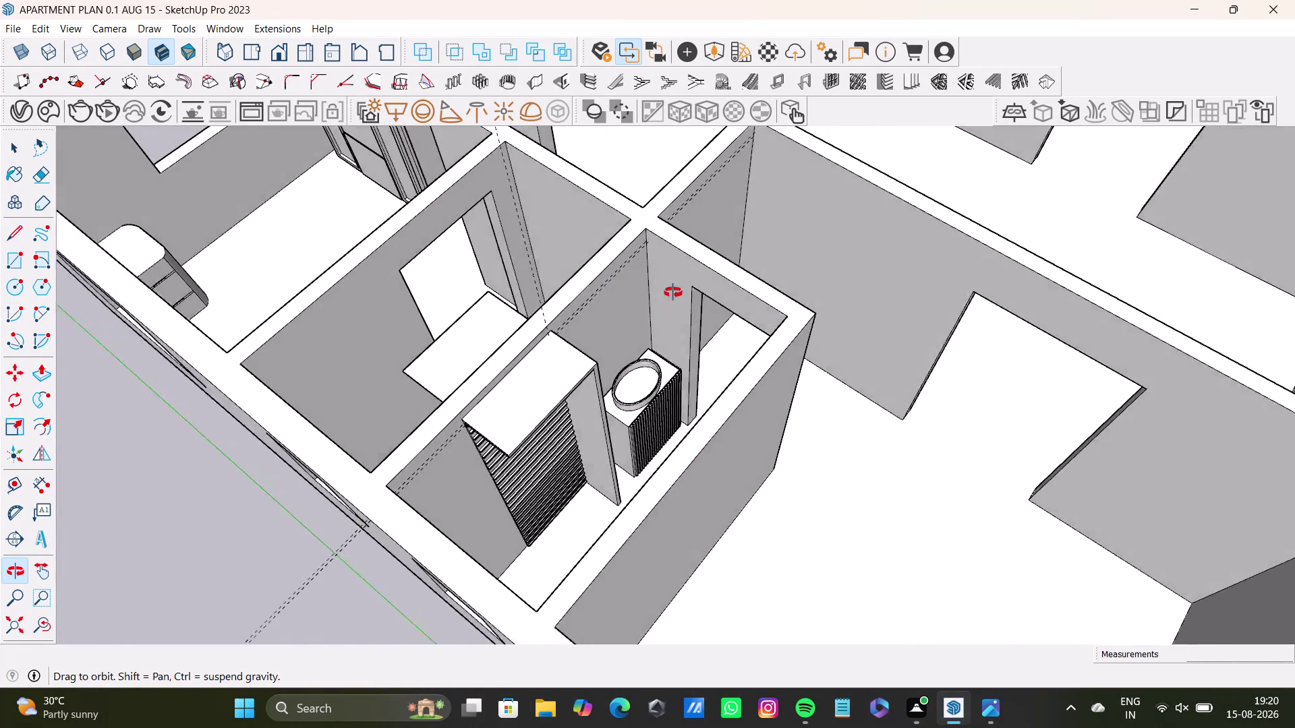
Orbit around the bathroom to inspect its fixtures, then switch to the Select tool.
middle_drag(716, 434, 735, 496)
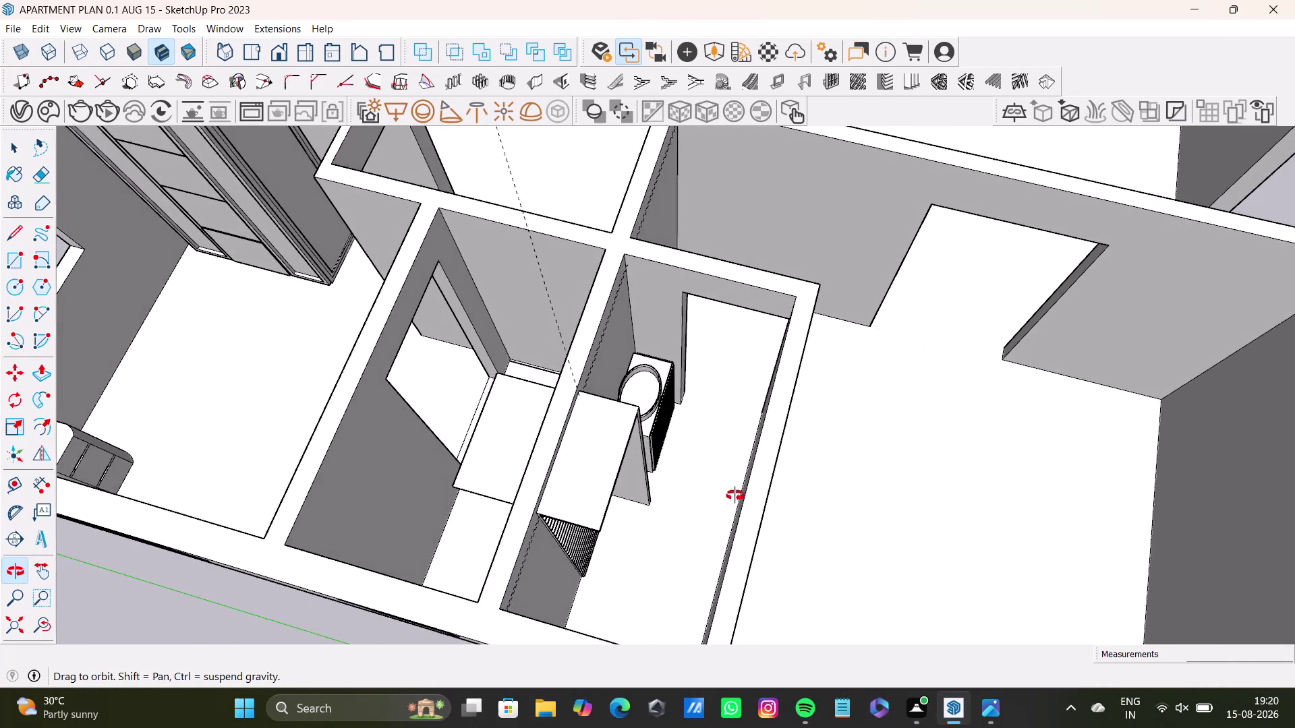
middle_drag(735, 496, 732, 493)
middle_drag(773, 468, 699, 530)
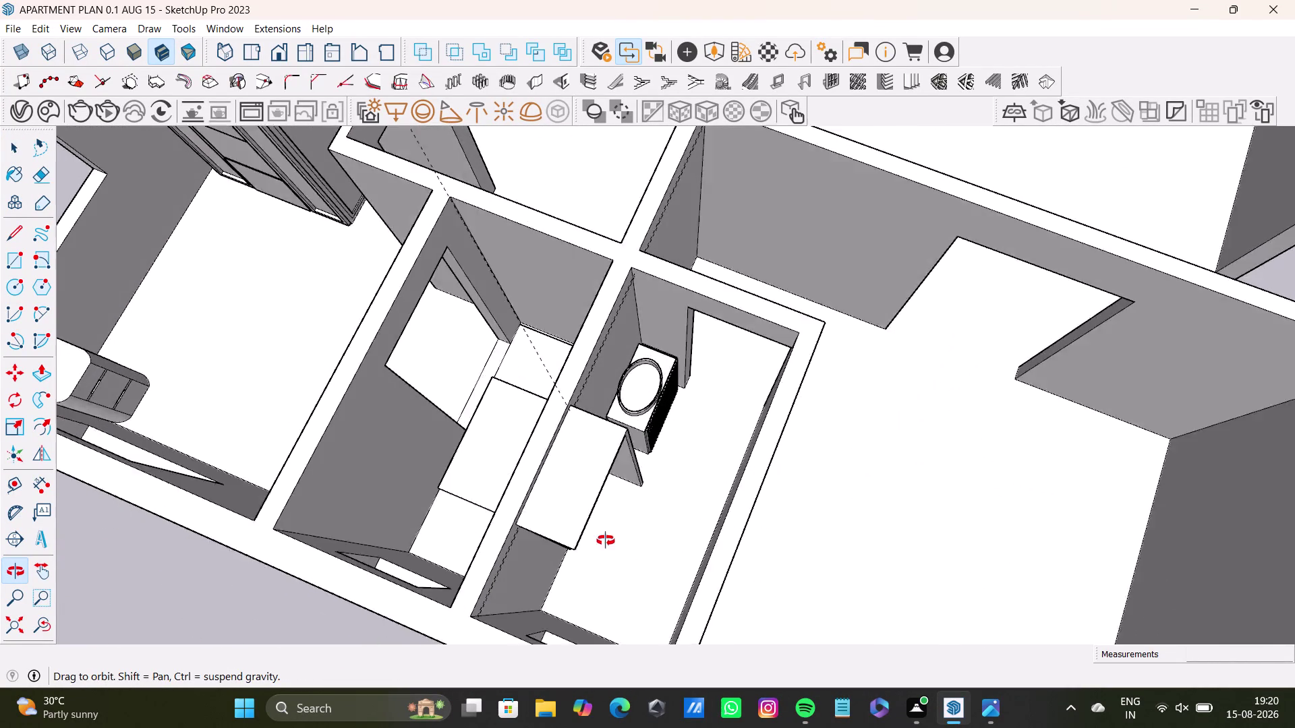
middle_drag(699, 530, 565, 395)
click(213, 392)
click(213, 390)
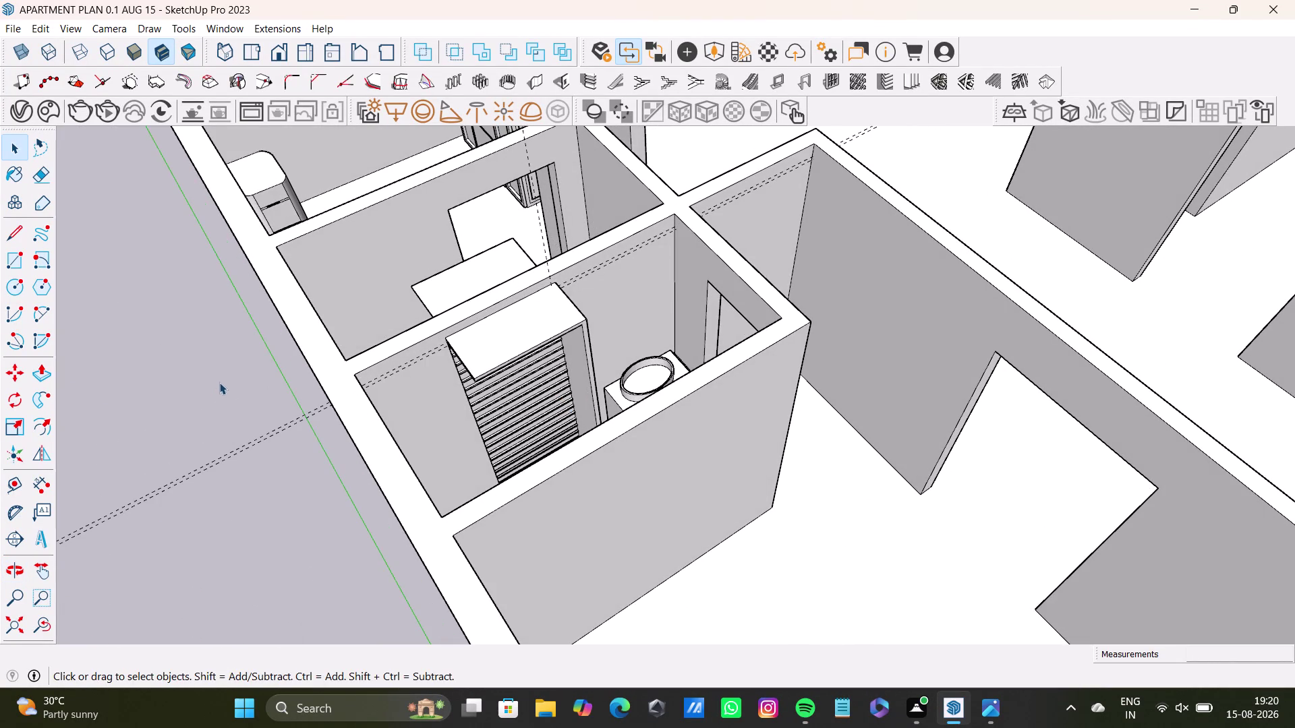
scroll(down, 3)
Orbit around the apartment walls toward the curved wardrobe and the room beside the bathroom.
middle_drag(389, 385, 665, 439)
middle_drag(604, 424, 945, 436)
middle_drag(709, 485, 1111, 497)
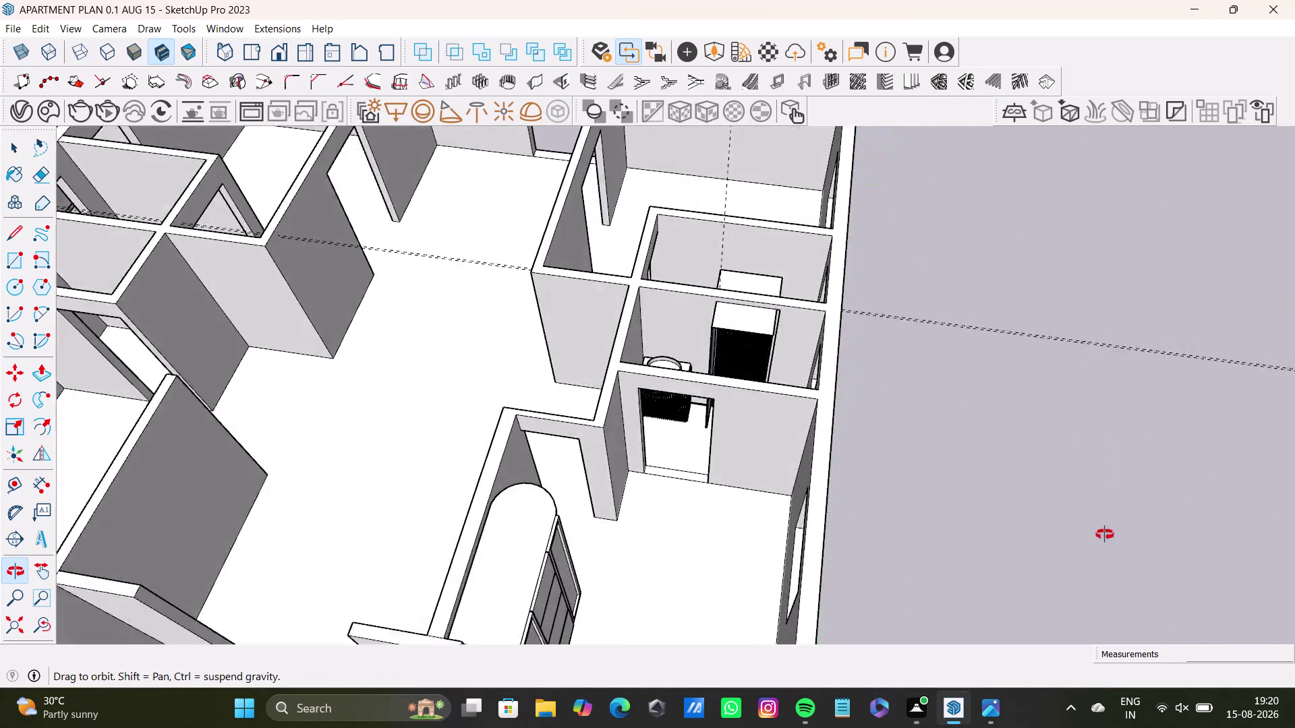
middle_drag(1111, 496, 63, 507)
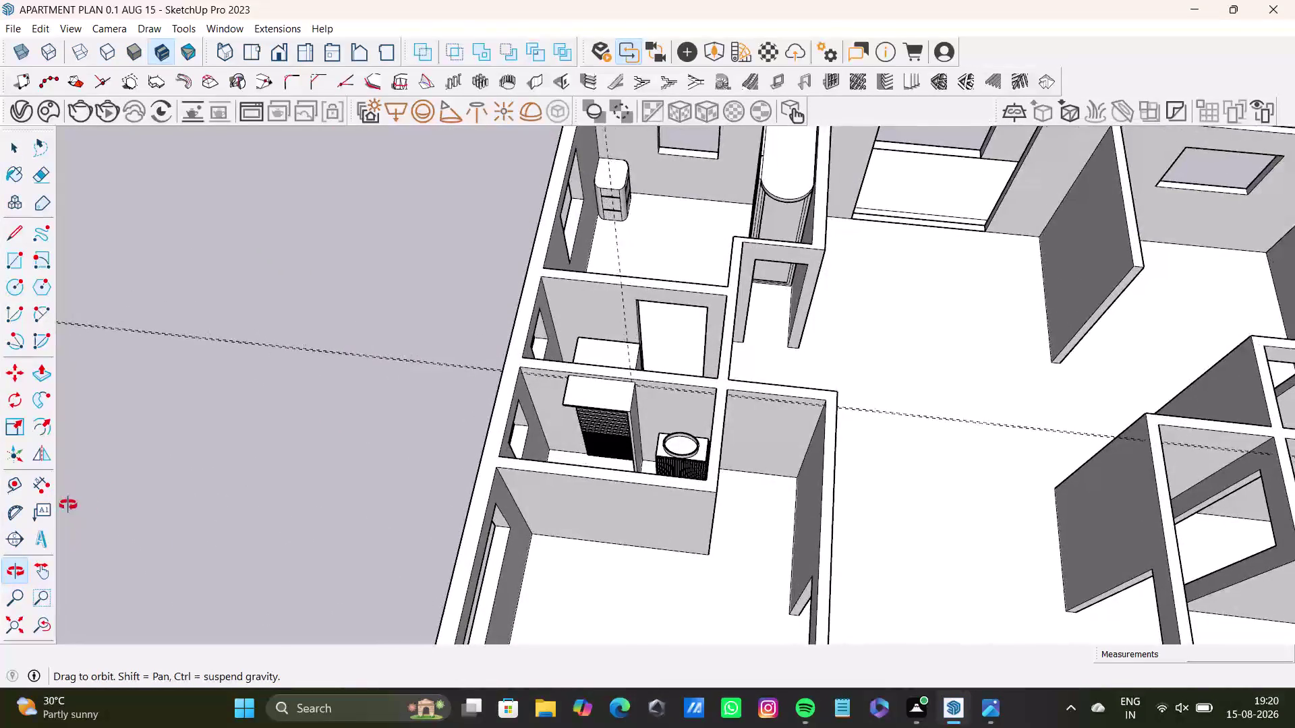
middle_drag(63, 507, 868, 548)
scroll(up, 3)
middle_drag(665, 479, 869, 455)
scroll(up, 3)
middle_drag(743, 485, 610, 456)
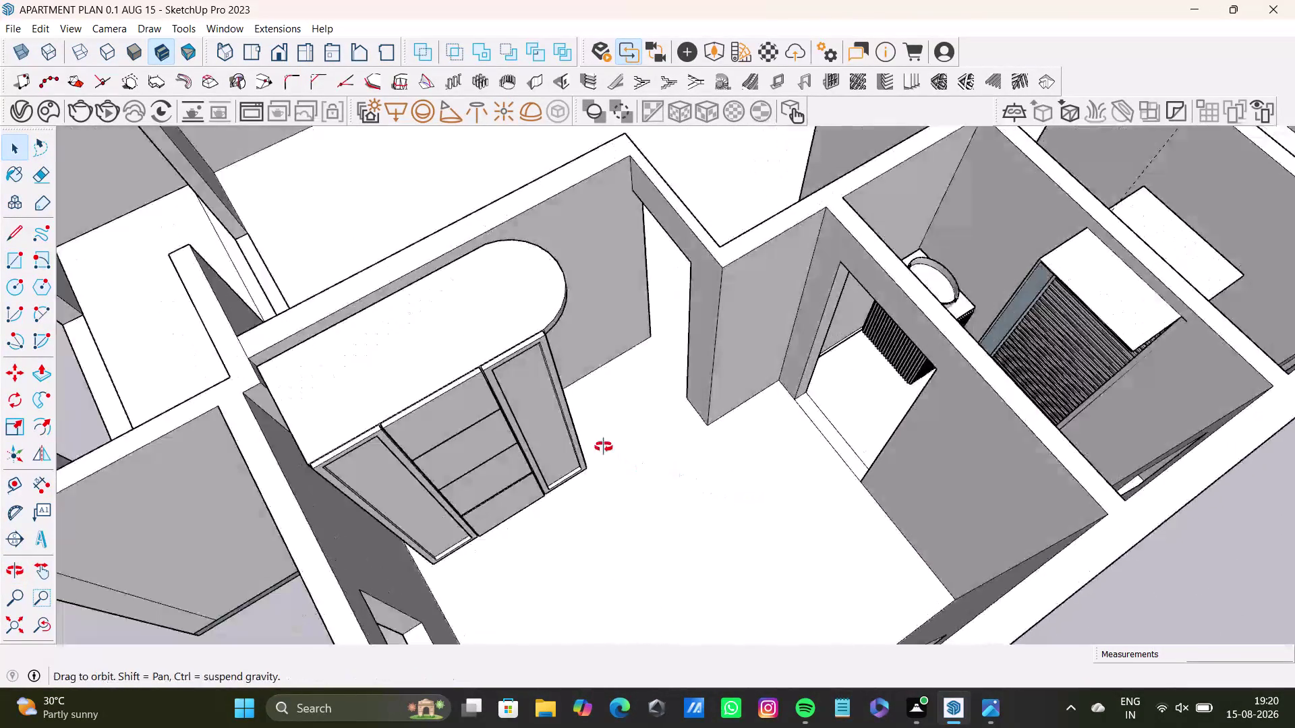
middle_drag(610, 456, 472, 377)
scroll(down, 3)
Orbit around the empty room with the wall opening.
middle_drag(796, 396, 592, 527)
scroll(up, 3)
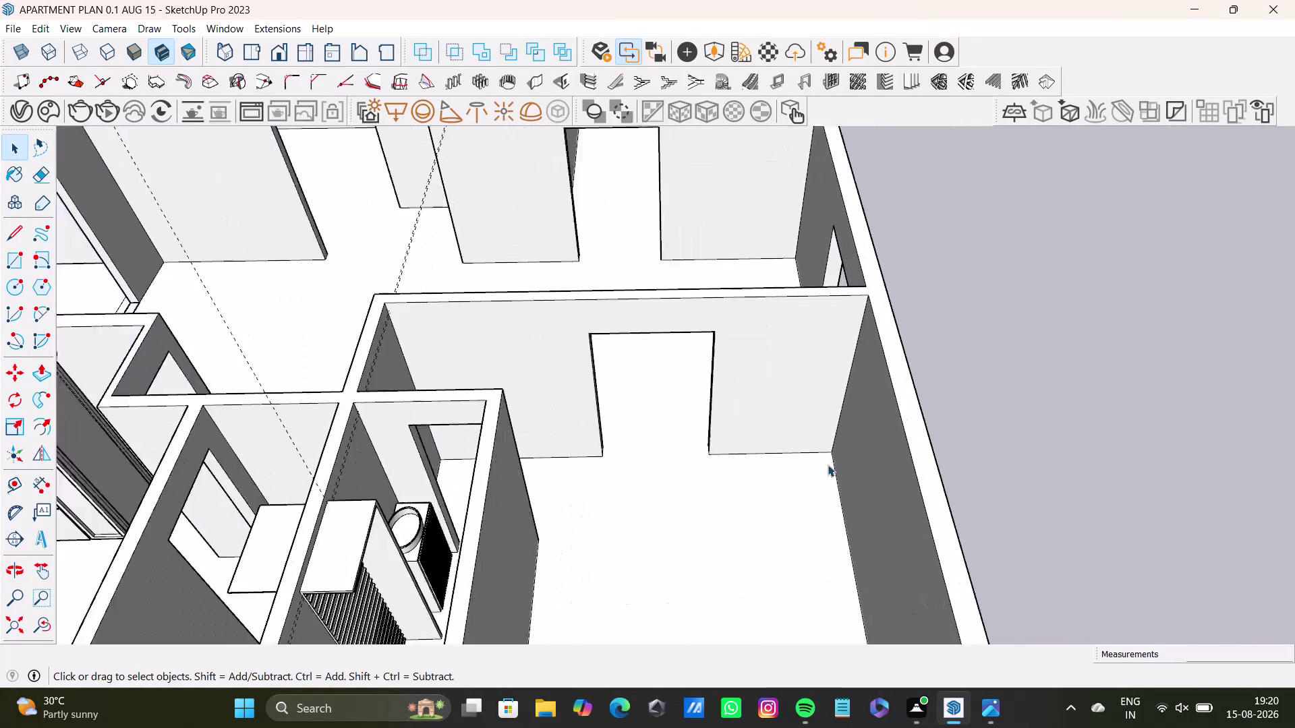
scroll(up, 3)
middle_drag(822, 463, 774, 648)
middle_drag(773, 648, 830, 446)
middle_drag(680, 427, 743, 292)
middle_drag(792, 355, 429, 332)
middle_drag(534, 294, 493, 438)
middle_drag(646, 459, 535, 478)
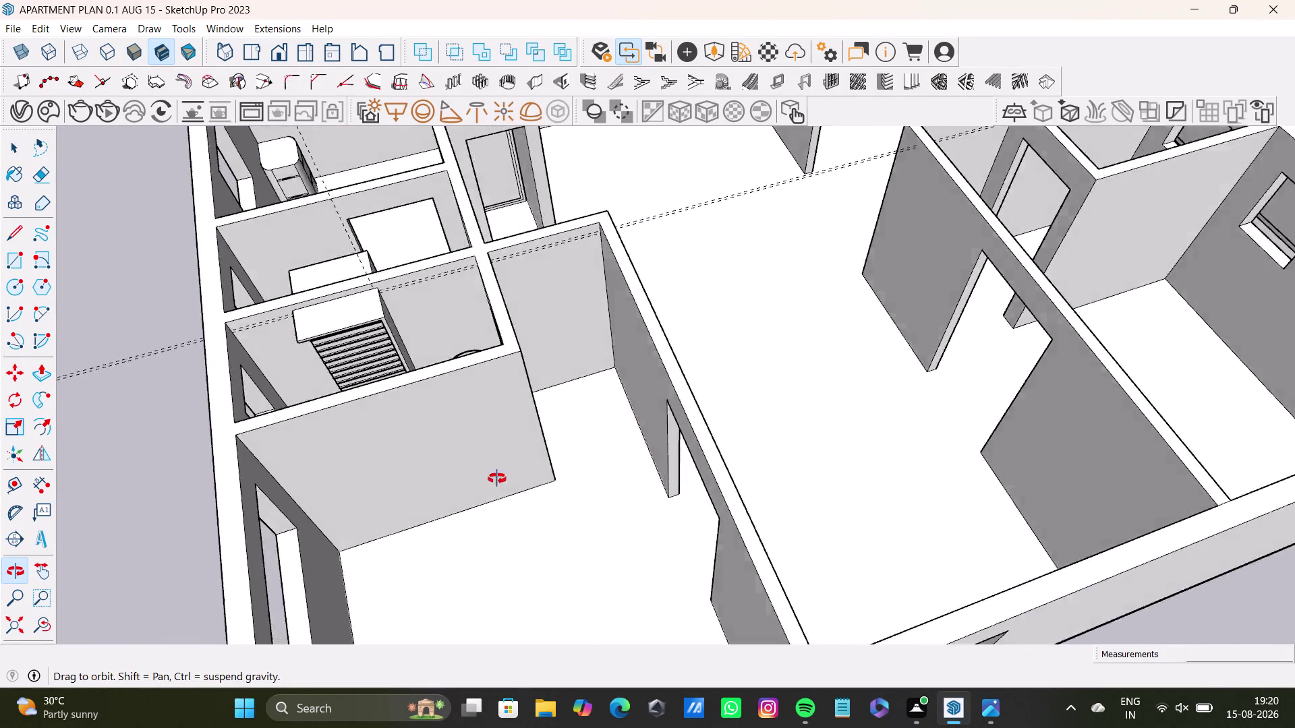
Orbit over the apartment layout and the outer window wall, then back to the doorway.
middle_drag(535, 479, 439, 459)
middle_drag(485, 396, 498, 494)
middle_drag(530, 479, 657, 484)
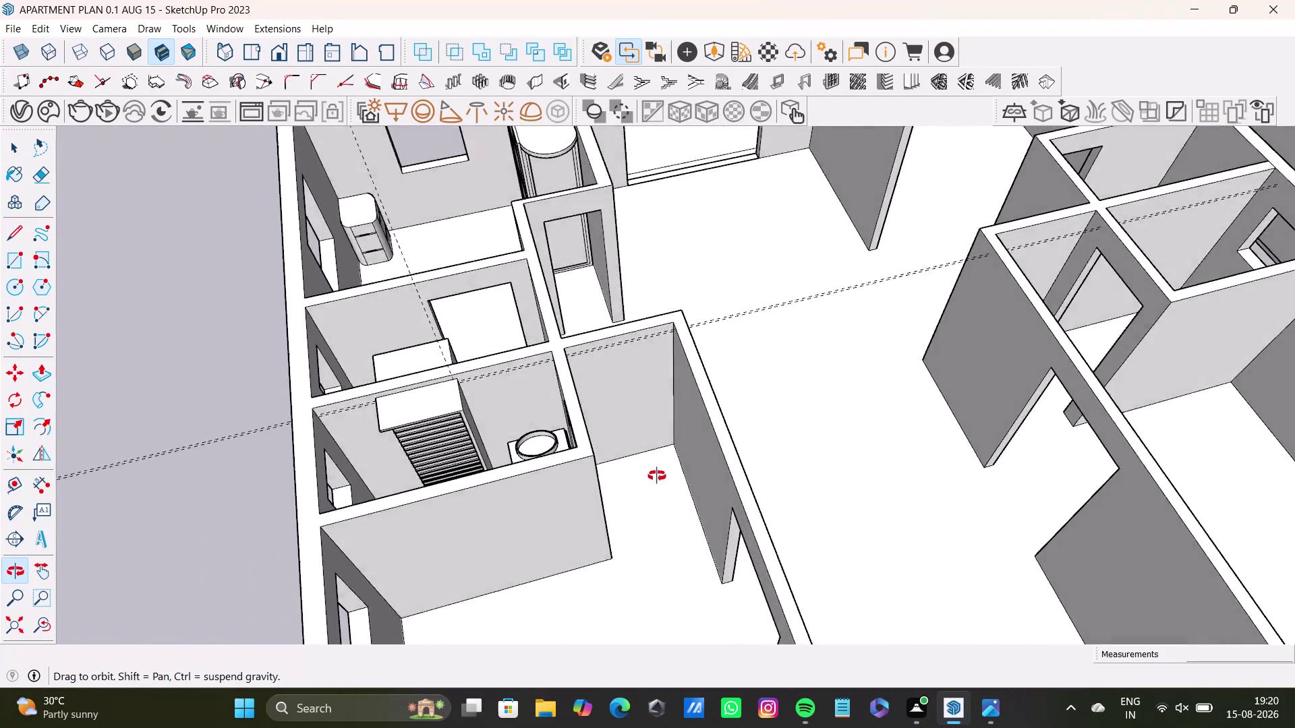
middle_drag(656, 484, 499, 398)
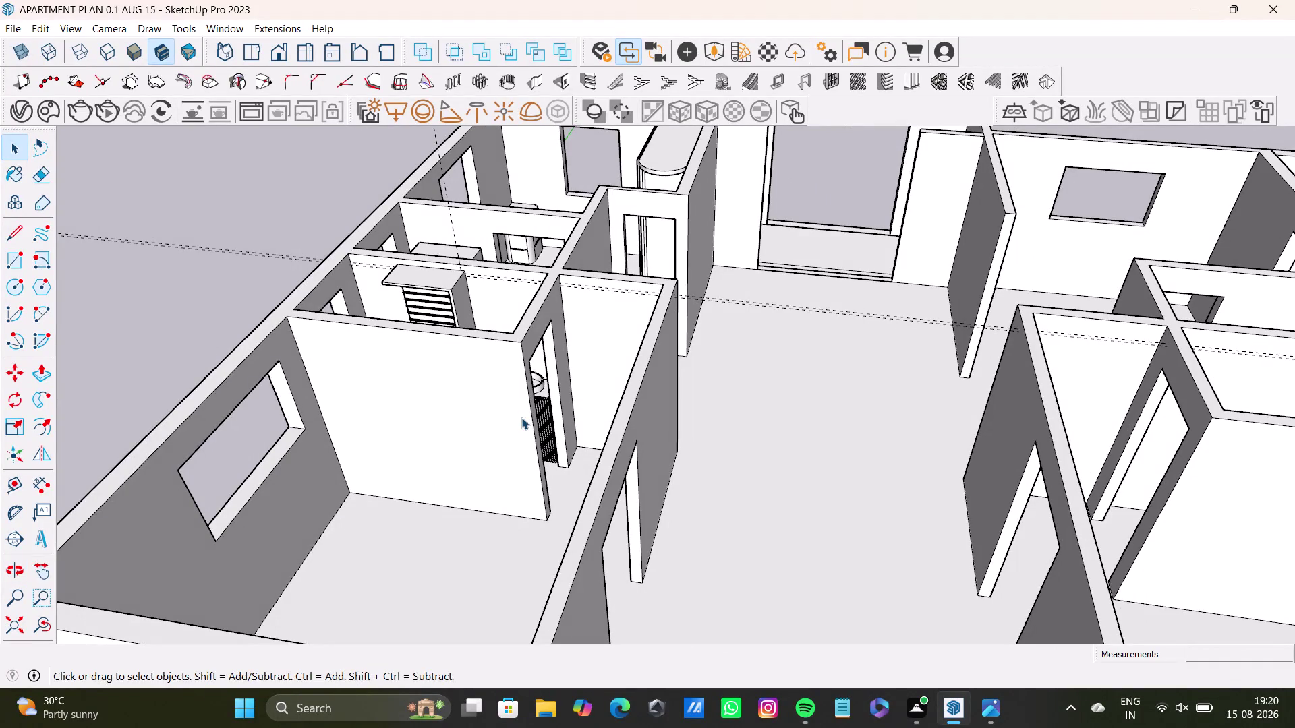
middle_drag(540, 459, 702, 451)
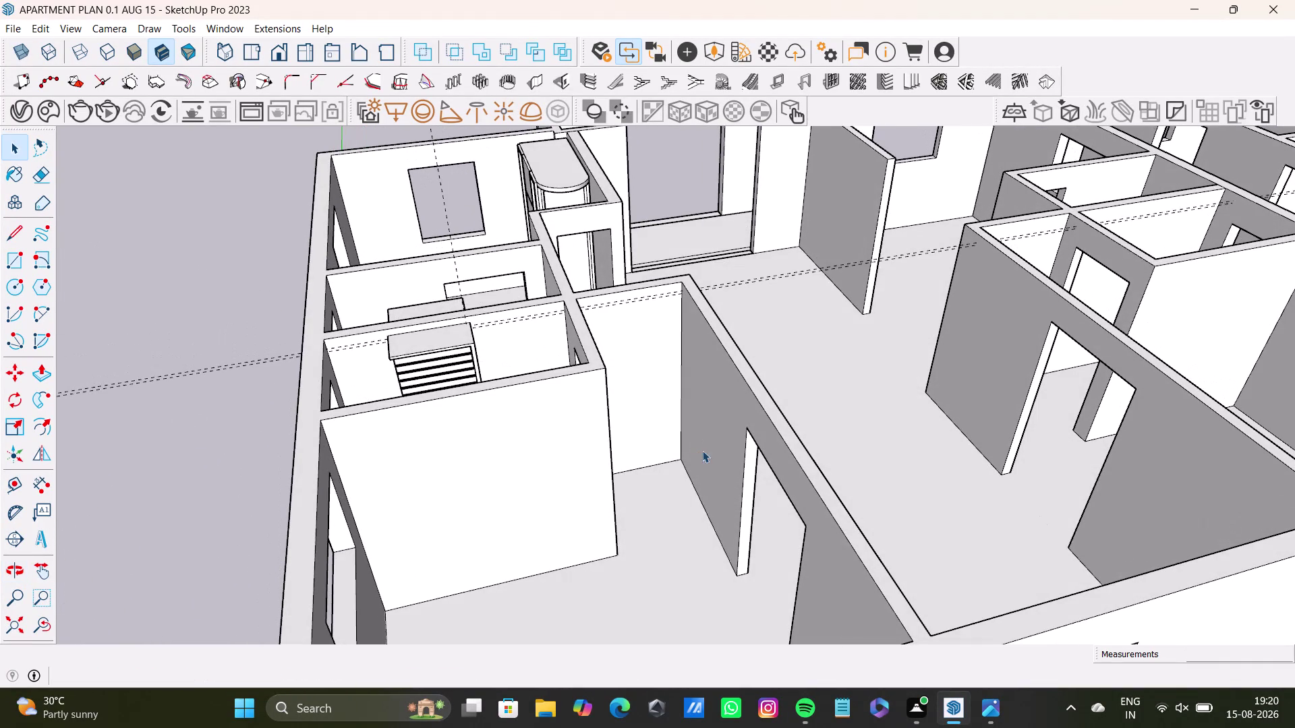
middle_drag(686, 518, 919, 590)
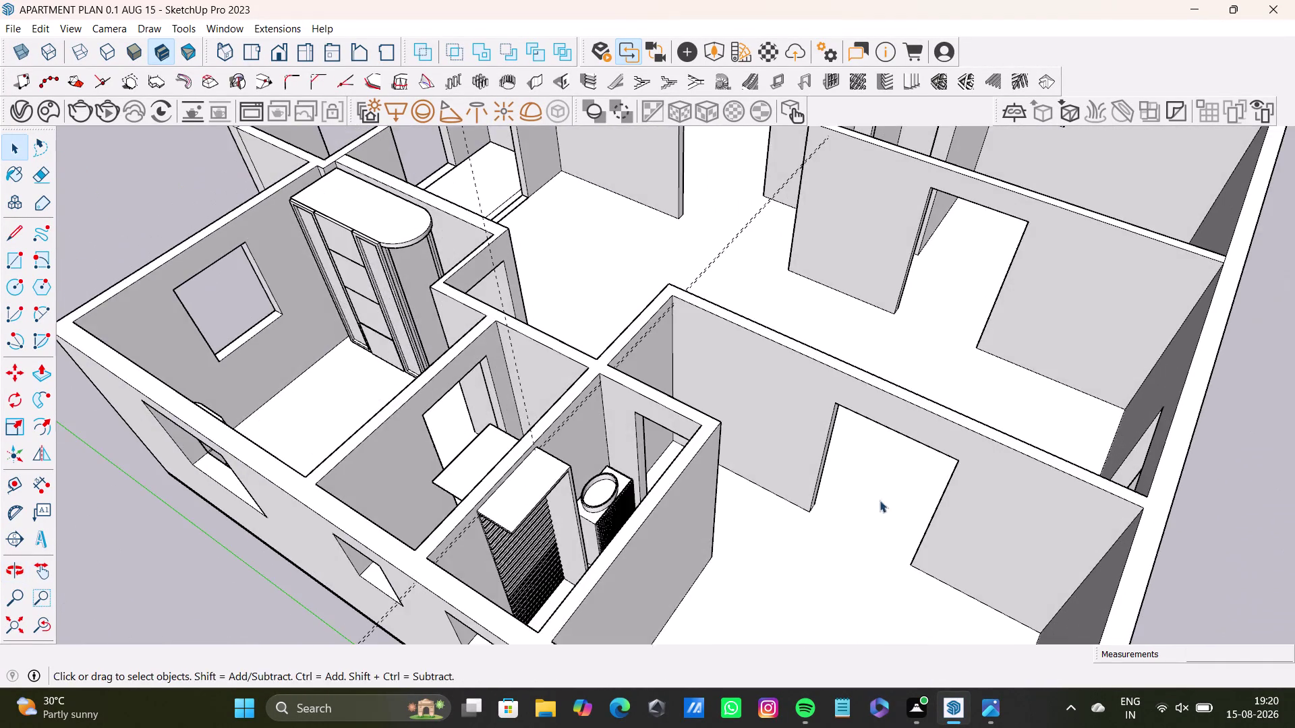
middle_drag(874, 491, 753, 525)
scroll(up, 3)
middle_drag(683, 489, 559, 420)
Select the door jamb face and view it from above along the wall.
key(space)
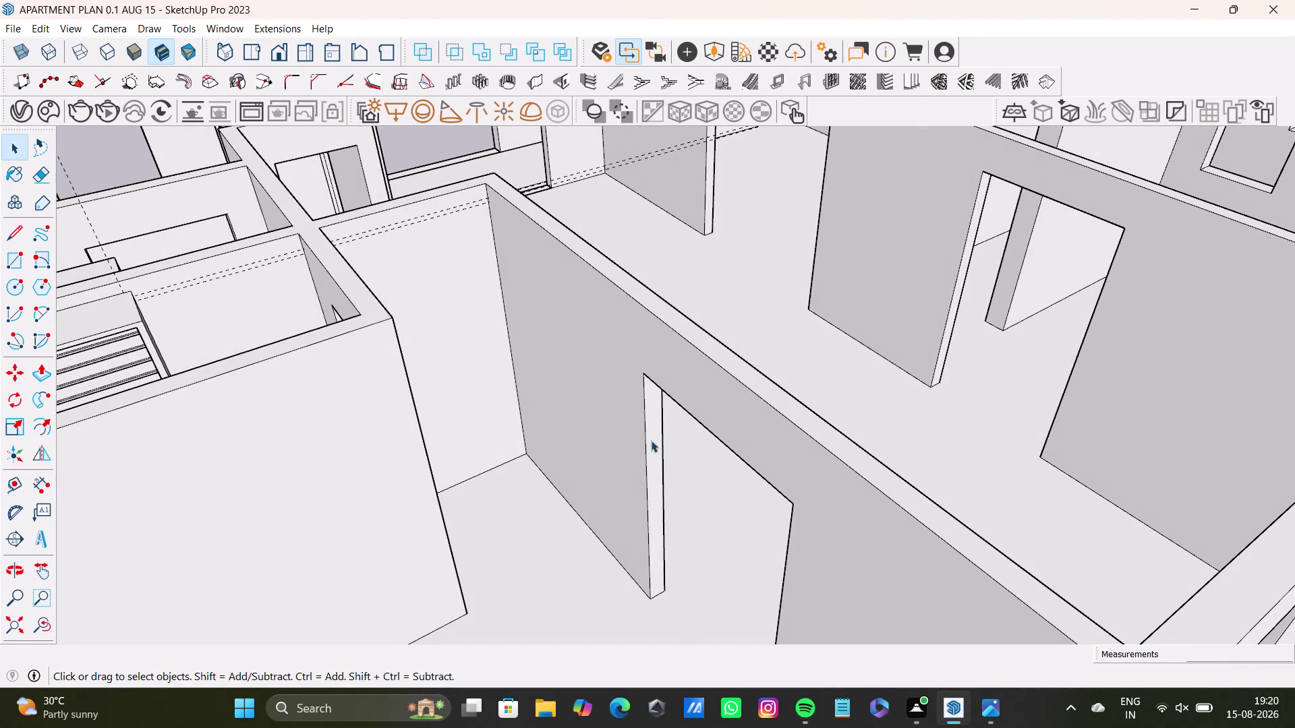
click(655, 441)
double_click(655, 440)
click(650, 440)
click(652, 454)
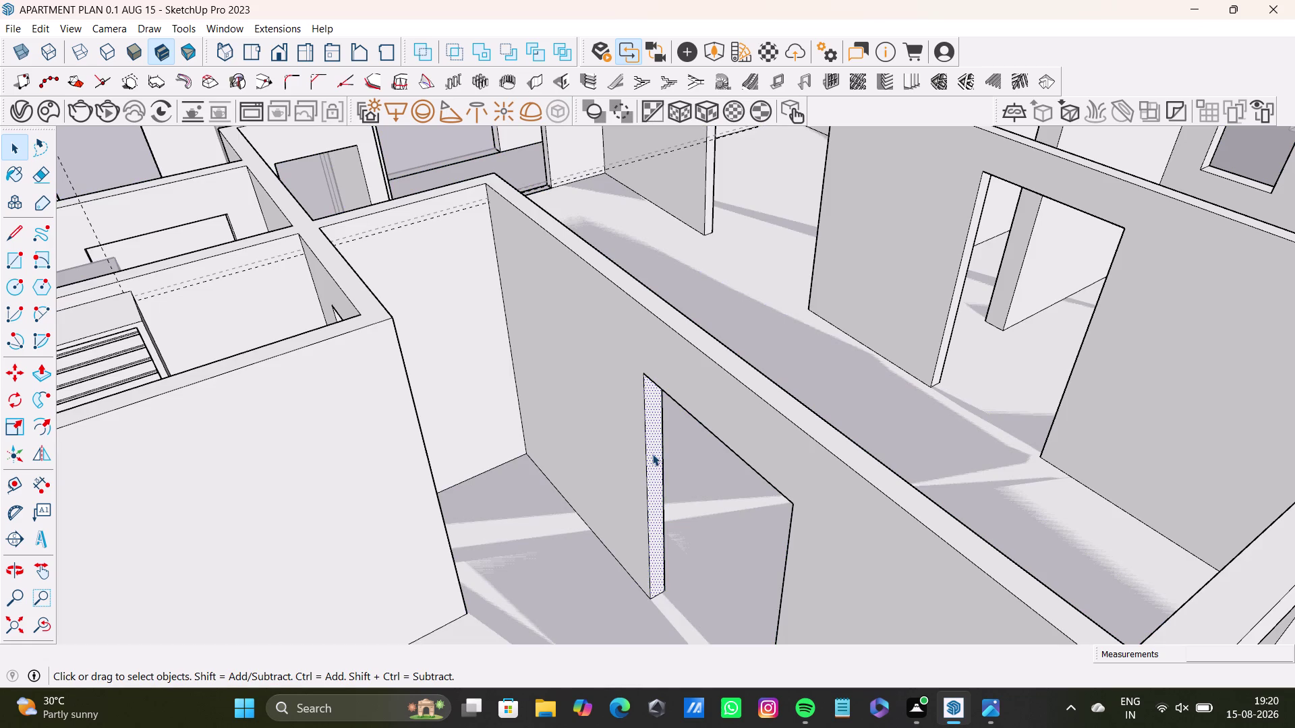
middle_drag(678, 510, 847, 625)
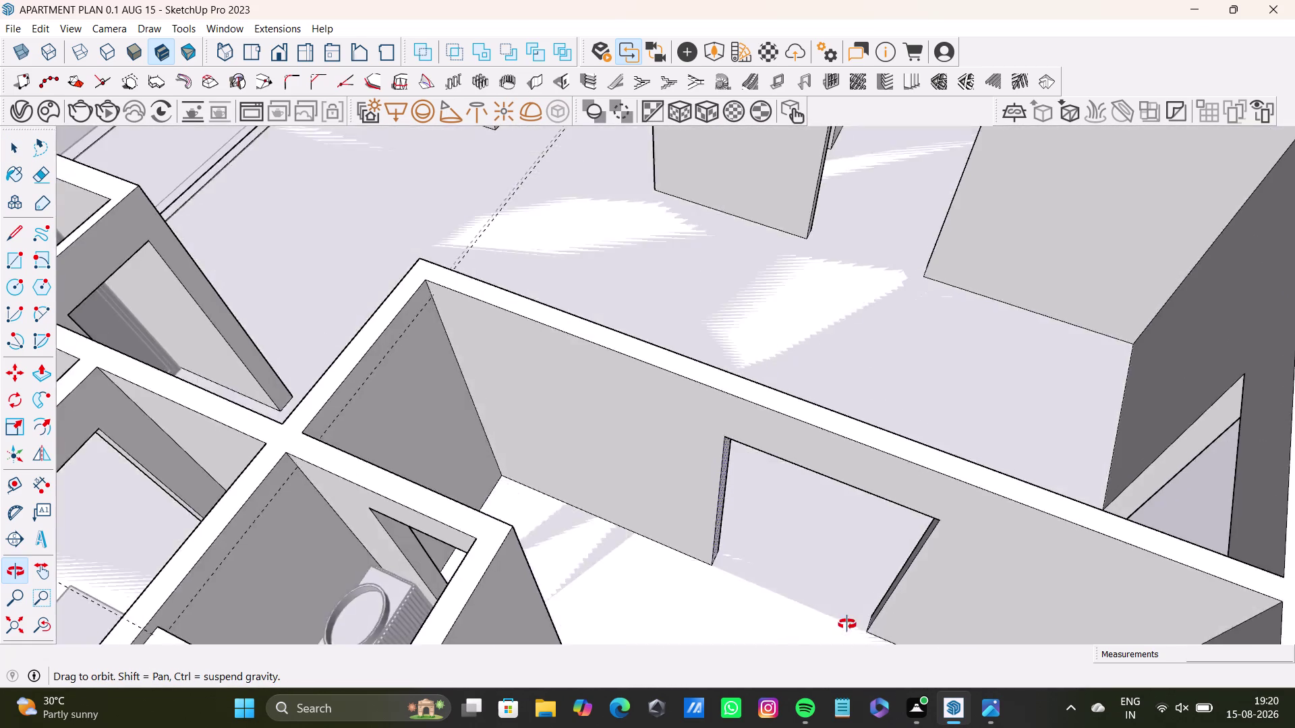
middle_drag(847, 625, 579, 588)
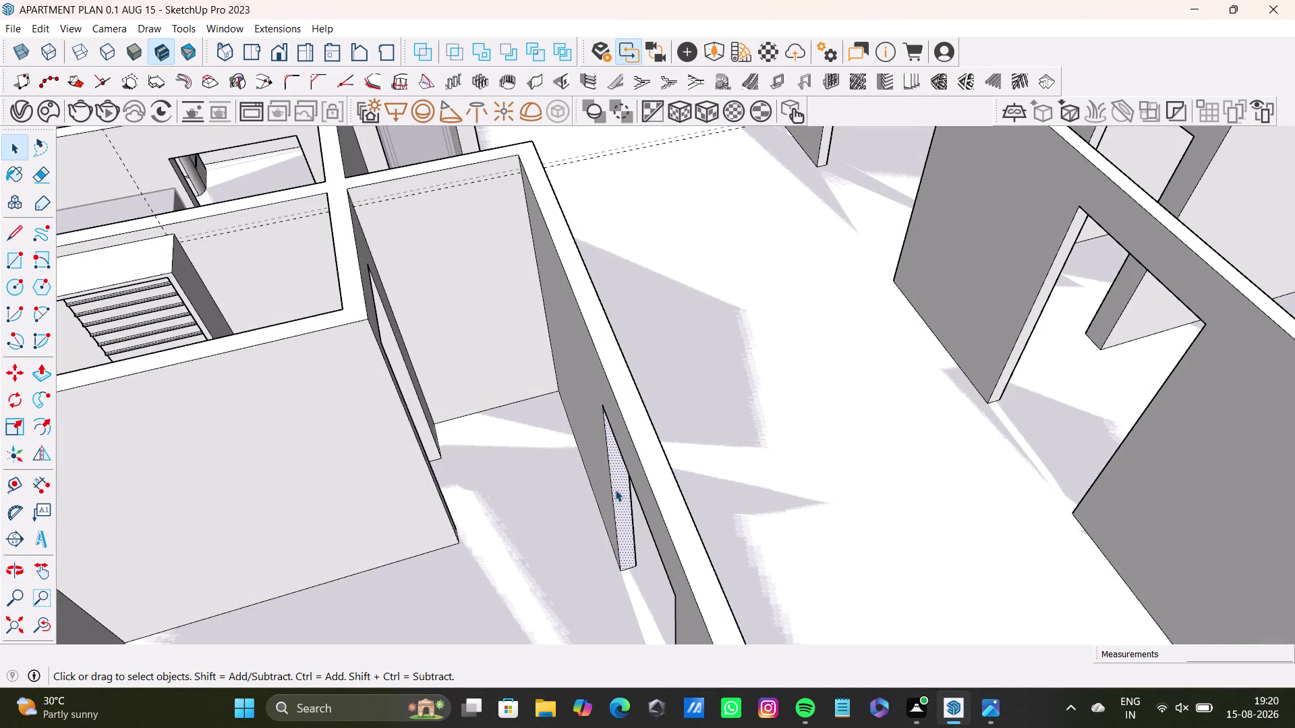
Push the first door jamb face to a new depth in the wall with Push/Pull.
key(p)
drag(620, 495, 439, 435)
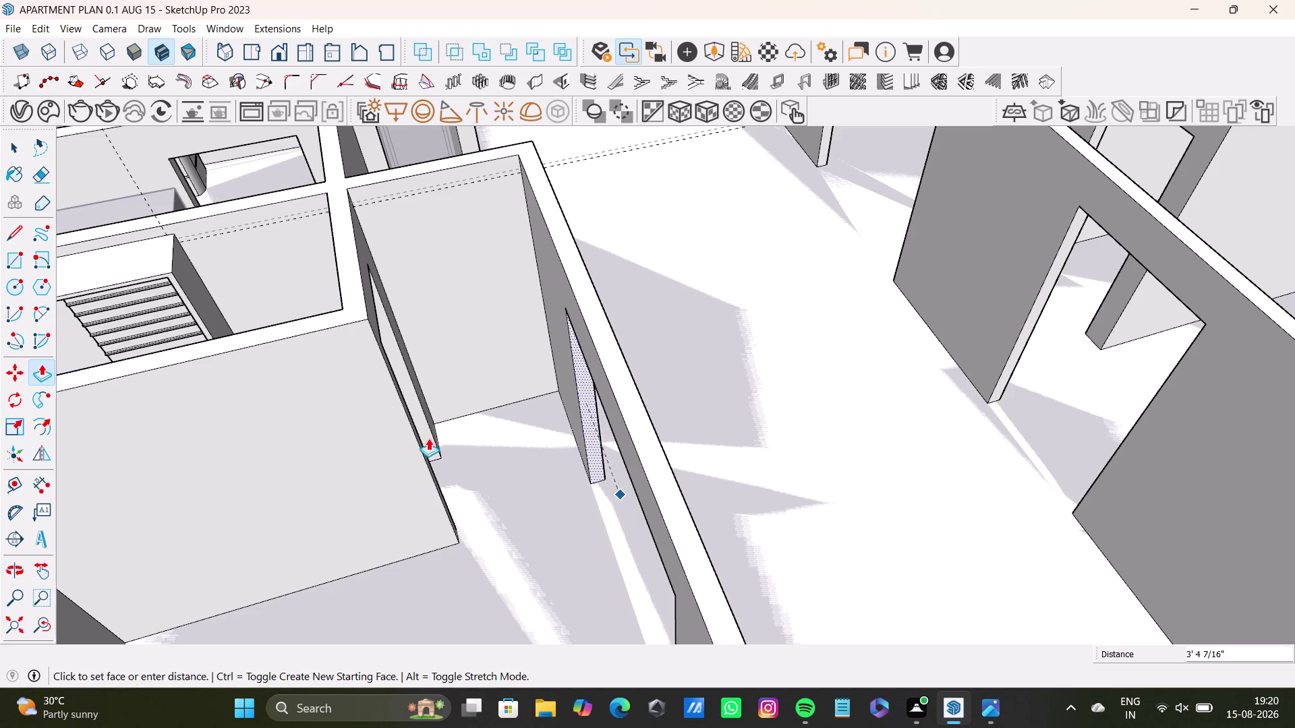
drag(439, 436, 416, 441)
scroll(down, 3)
Orbit over to the next doorway.
middle_drag(629, 534, 872, 504)
middle_drag(700, 495, 623, 515)
middle_drag(630, 544, 937, 518)
middle_drag(888, 468, 805, 511)
middle_drag(811, 532, 1018, 526)
middle_drag(984, 443, 942, 430)
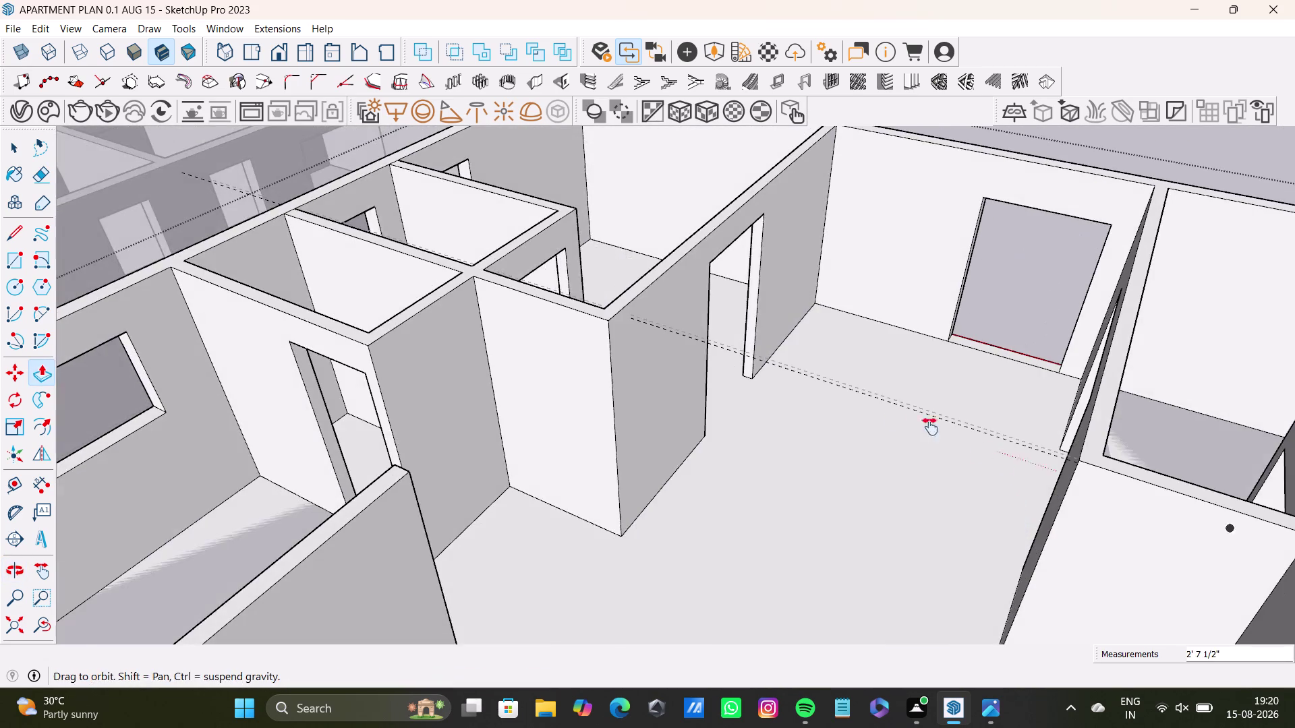
middle_drag(942, 431, 630, 521)
scroll(up, 3)
Push the next doorway's side face to a new depth, then clear the selection.
key(space)
click(708, 451)
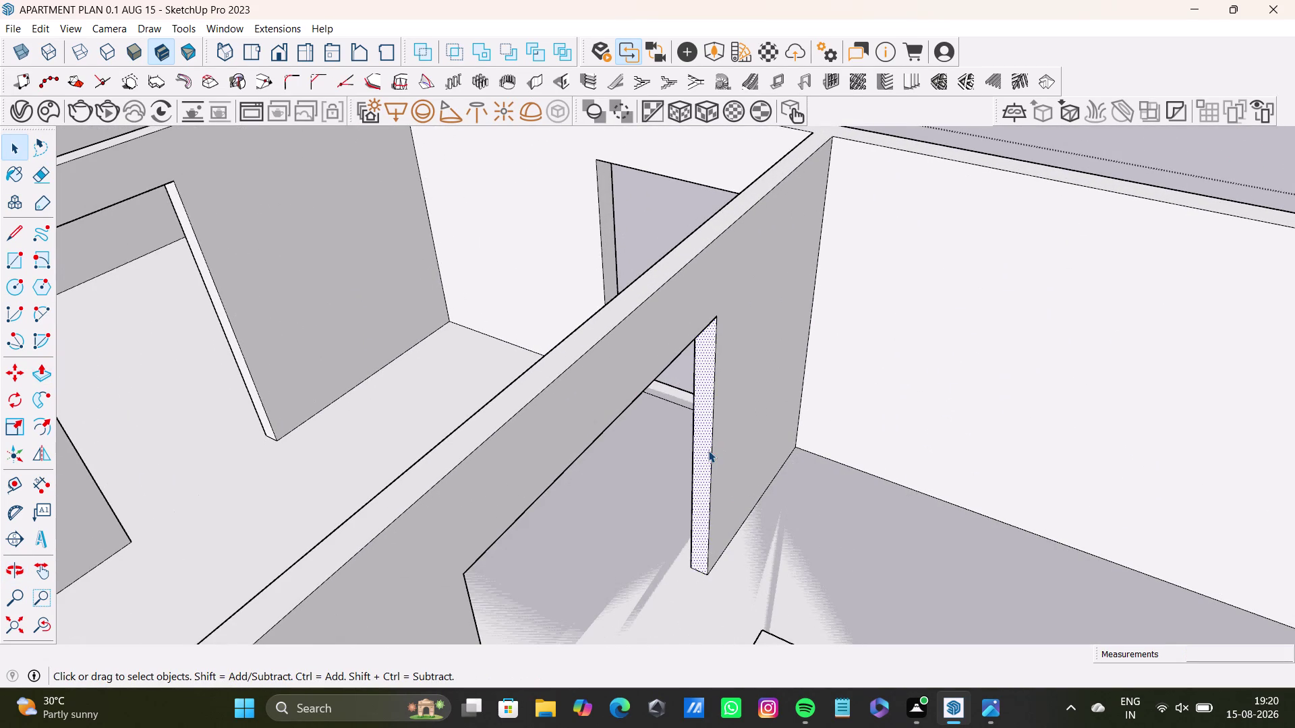
key(p)
drag(708, 450, 560, 538)
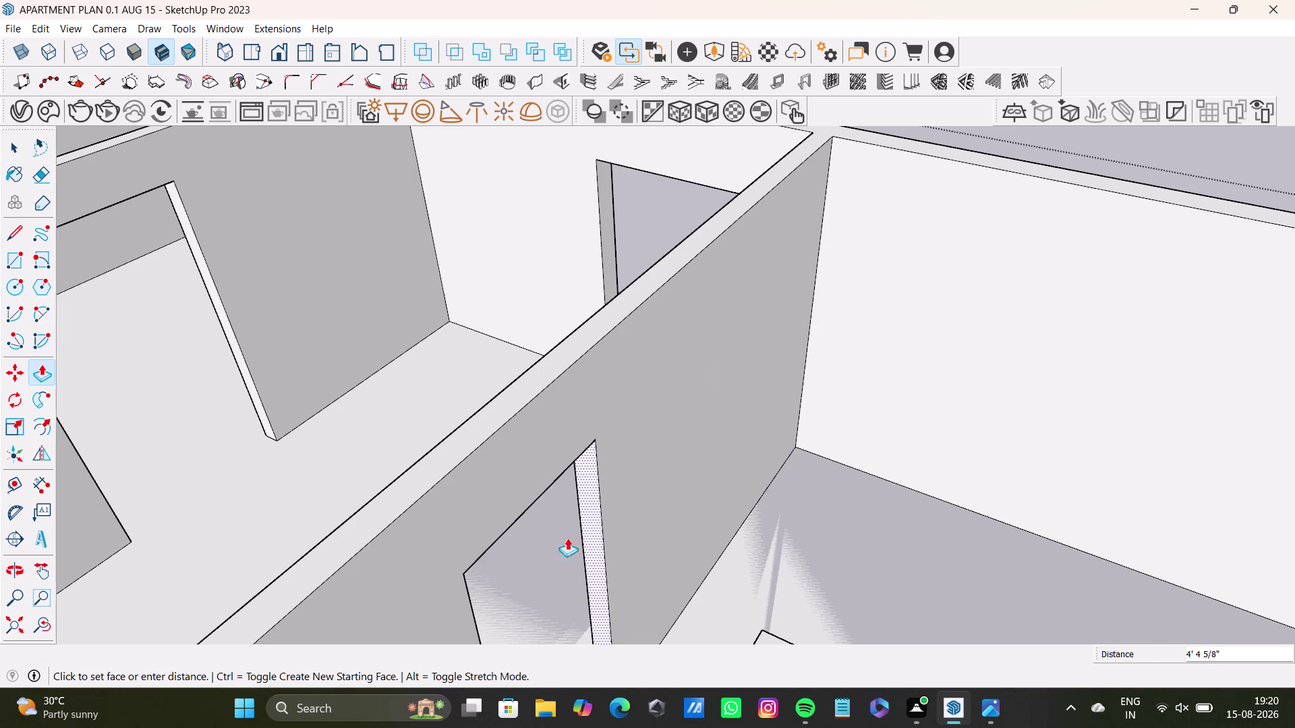
drag(560, 538, 578, 536)
key(space)
scroll(down, 3)
key(space)
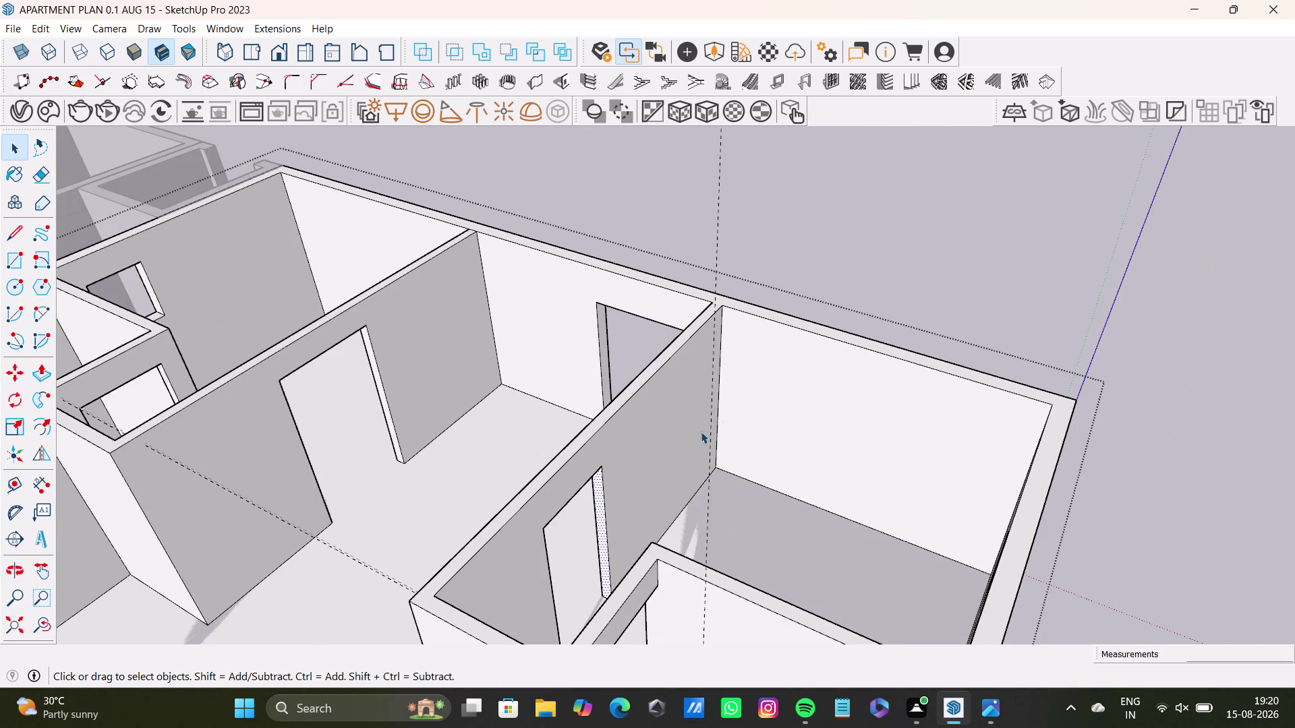
click(885, 291)
Triple-click the connected walls, then push another doorway side face with Push/Pull.
middle_drag(849, 523, 748, 515)
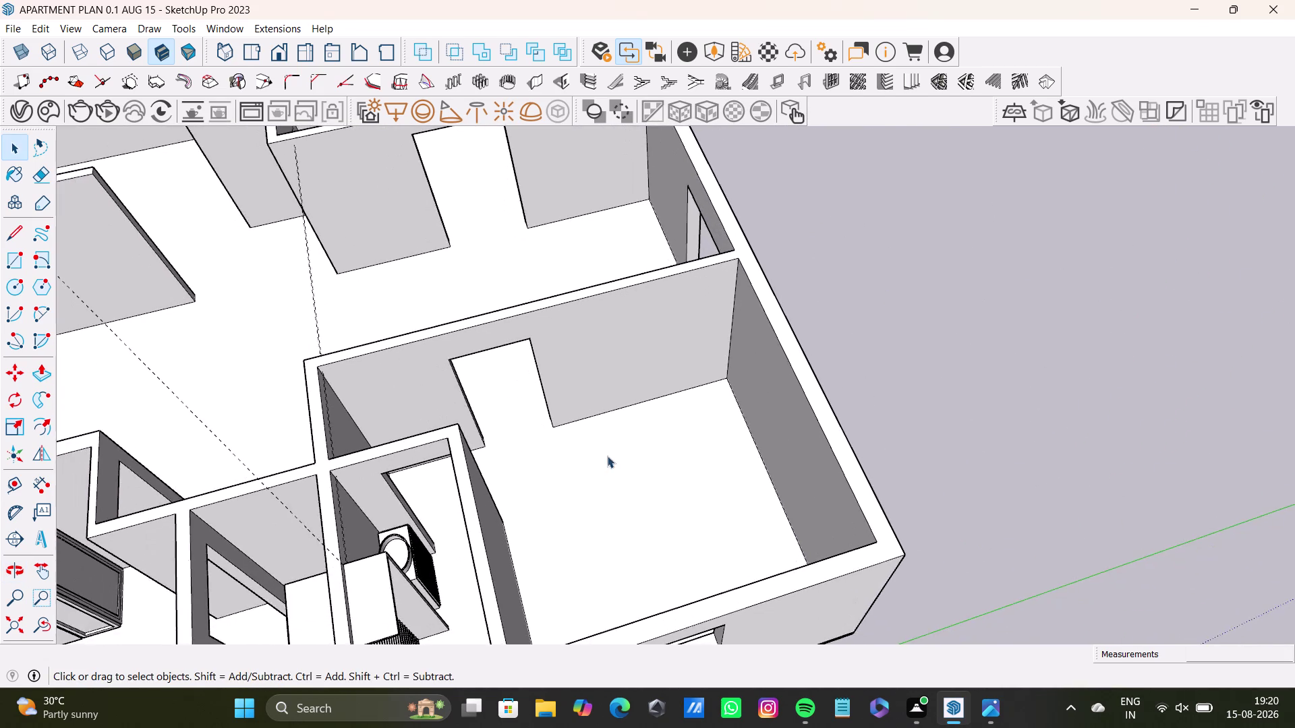
scroll(up, 3)
middle_drag(567, 435, 873, 323)
middle_drag(456, 460, 550, 446)
click(497, 478)
triple_click(497, 480)
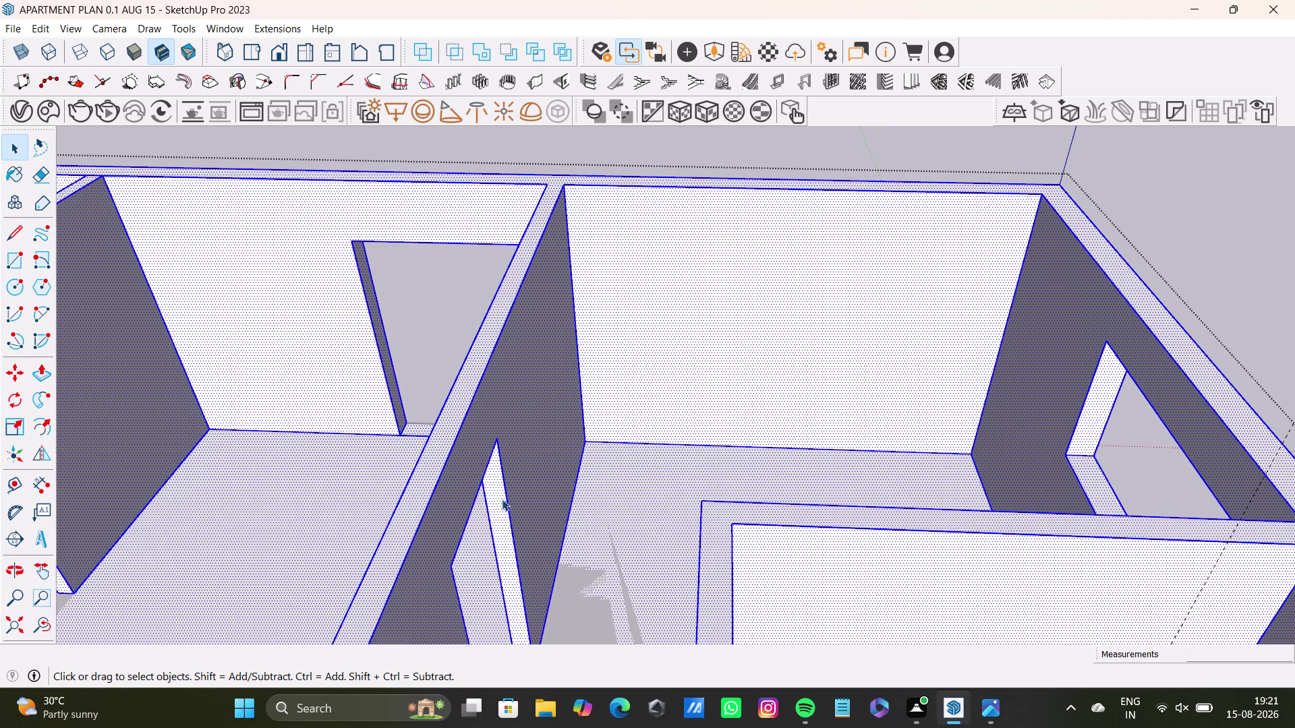
click(502, 505)
key(p)
click(498, 504)
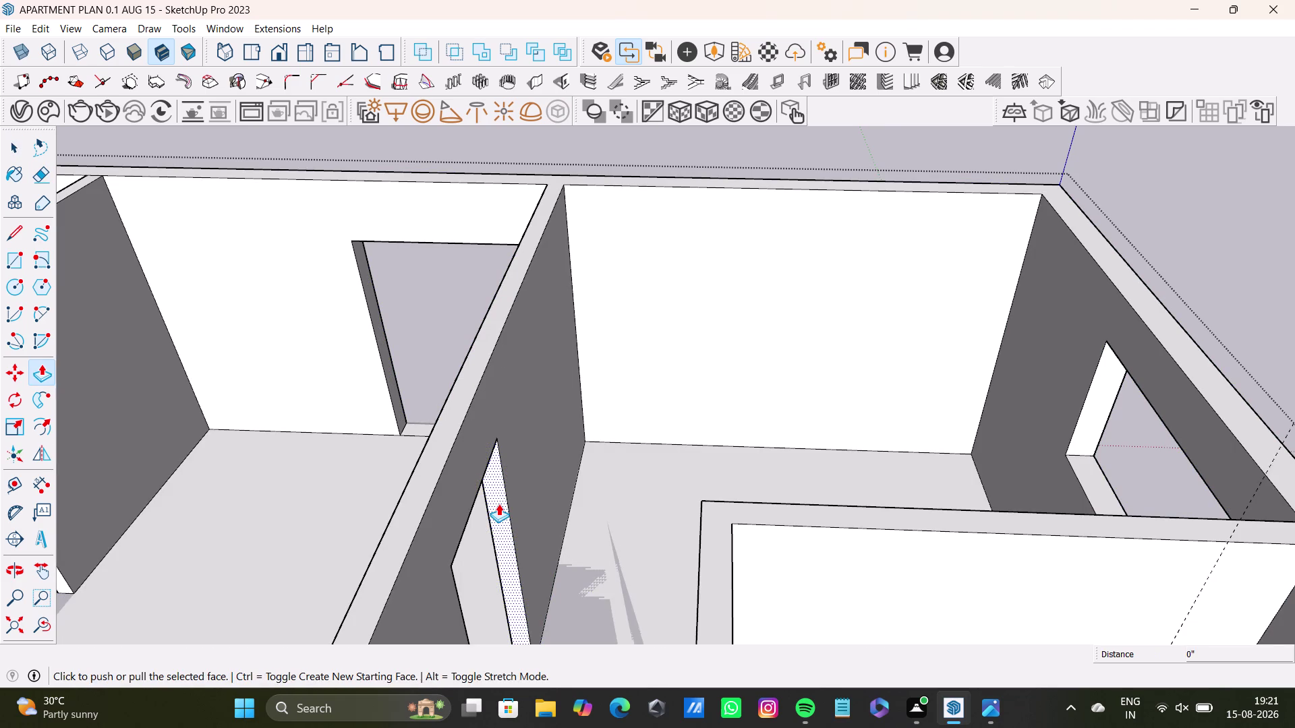
key(space)
Orbit over the room beside the bathroom to check the doorways from above and the side.
middle_drag(517, 535, 356, 599)
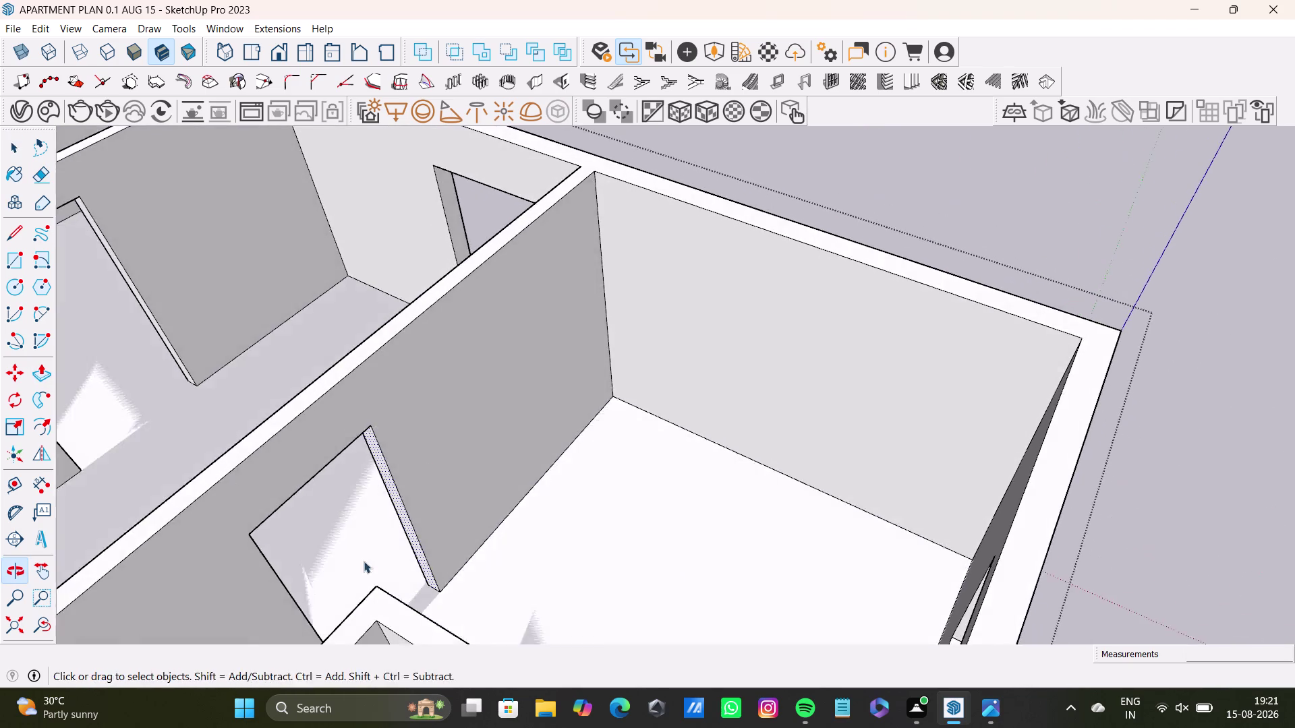
middle_drag(429, 464, 609, 457)
middle_drag(653, 494, 448, 615)
middle_drag(443, 526, 641, 413)
middle_drag(691, 450, 491, 537)
middle_drag(474, 461, 476, 439)
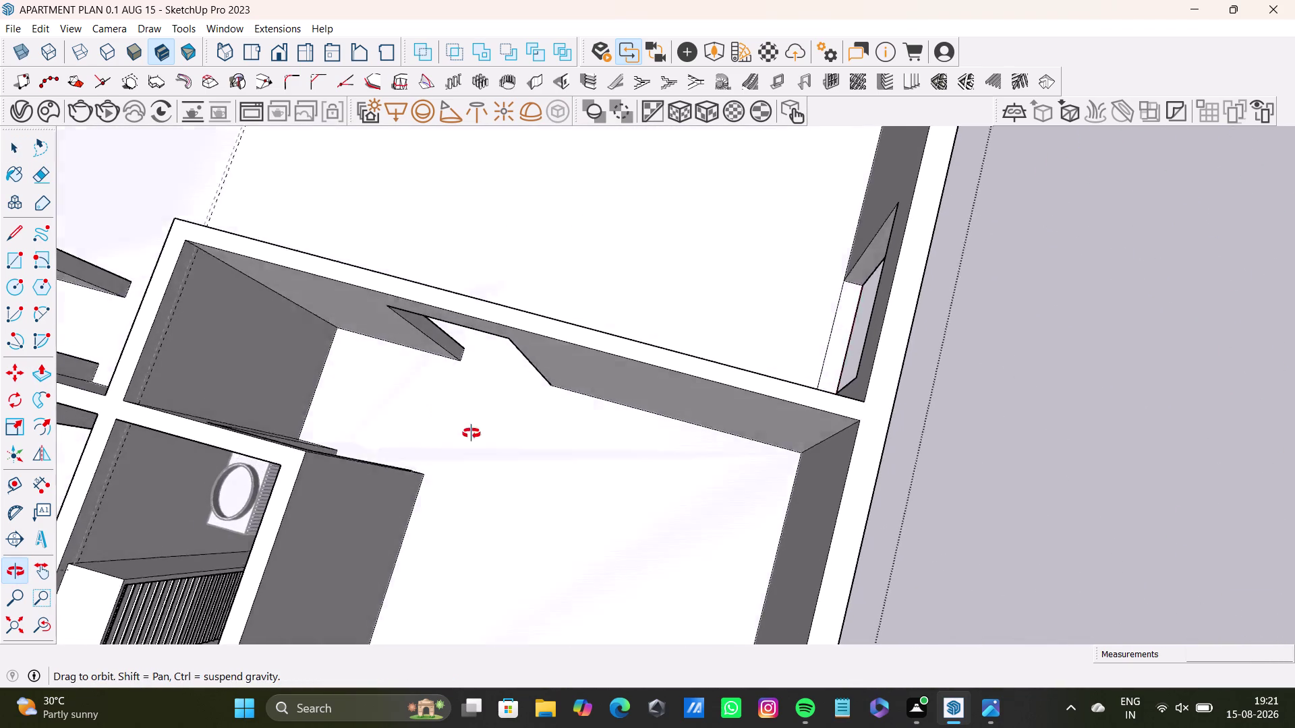
middle_drag(476, 438, 307, 321)
middle_drag(416, 290, 416, 456)
middle_drag(486, 454, 450, 360)
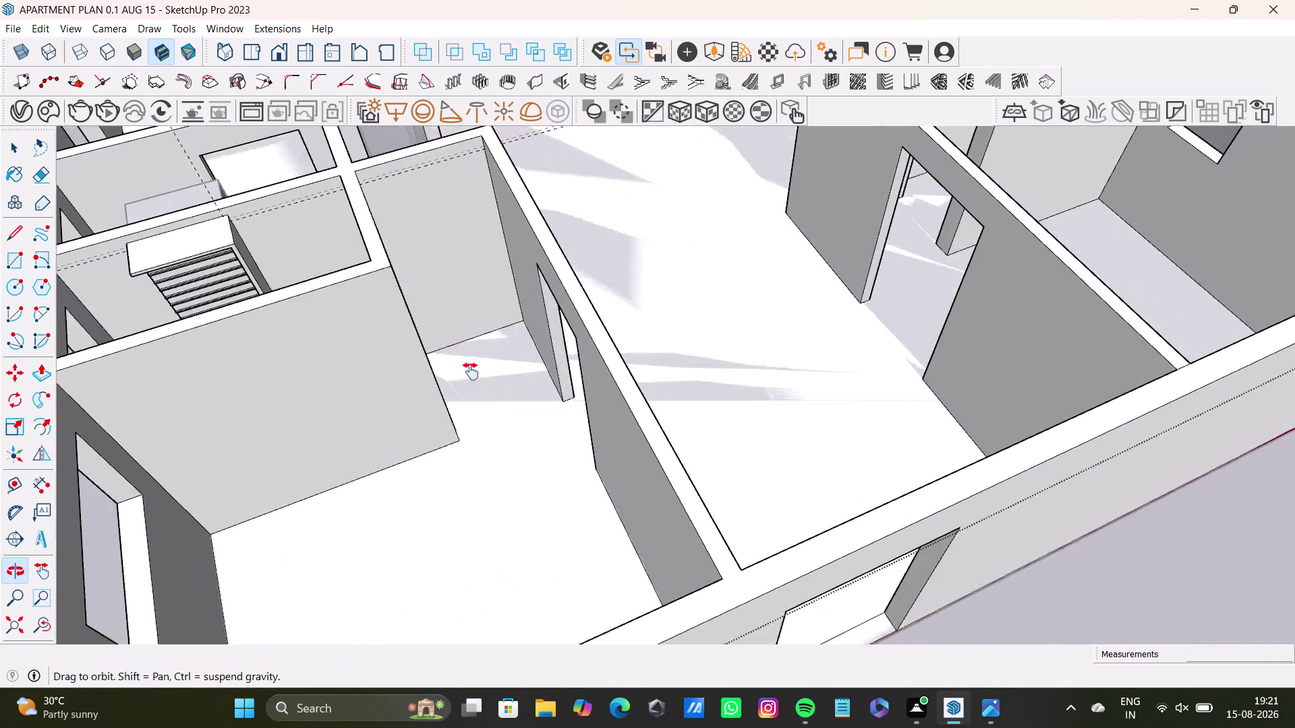
middle_drag(451, 361, 536, 476)
middle_drag(544, 482, 373, 465)
Zoom and orbit in close to face the bathroom doorway.
scroll(up, 3)
middle_drag(547, 390, 381, 438)
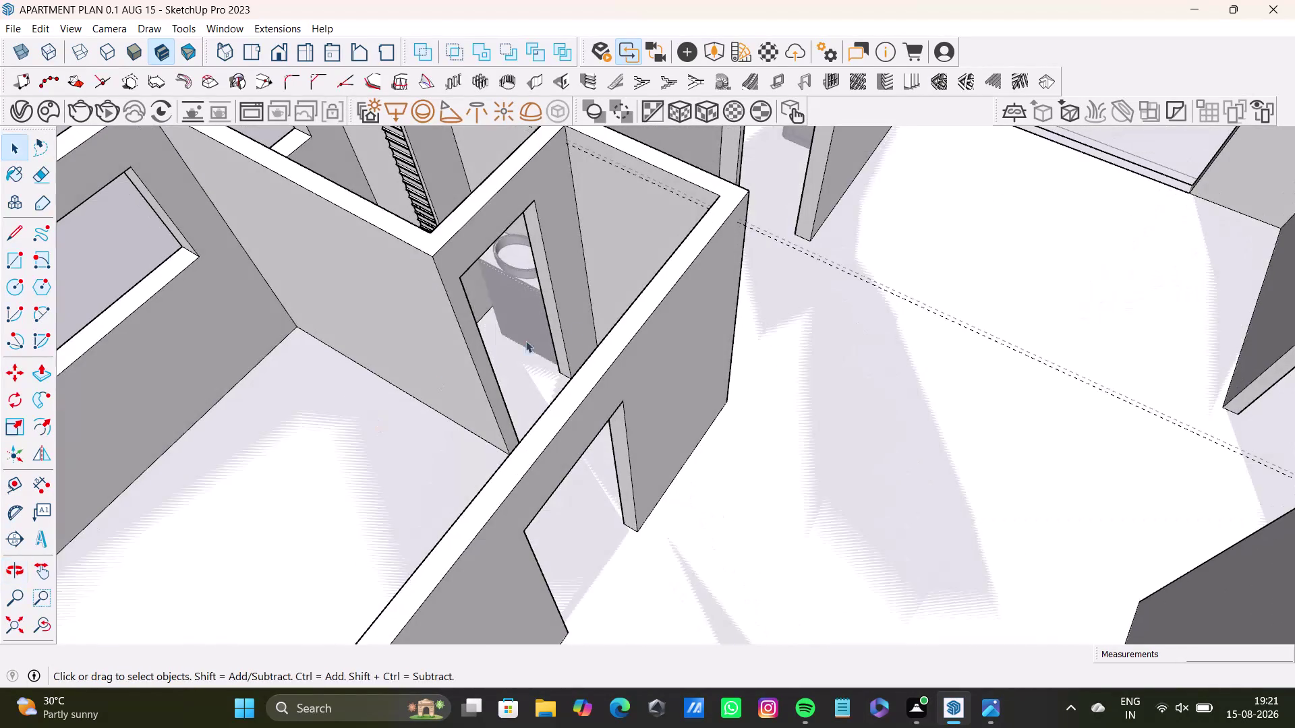
middle_drag(589, 328, 622, 458)
middle_drag(620, 466, 426, 489)
scroll(up, 3)
middle_drag(554, 398, 687, 522)
middle_drag(629, 528, 543, 395)
scroll(up, 3)
middle_click(566, 394)
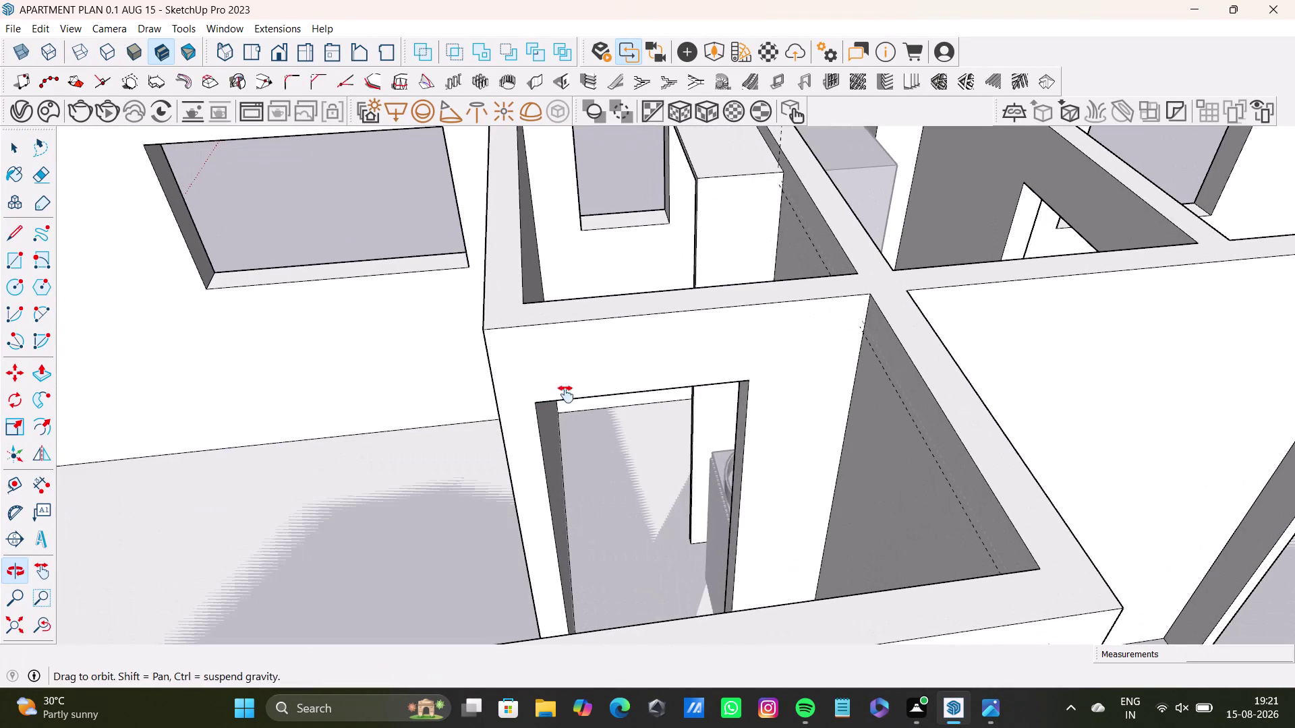
Select the connected wall geometry and begin drawing an edge on the wall.
key(space)
triple_click(601, 349)
triple_click(612, 352)
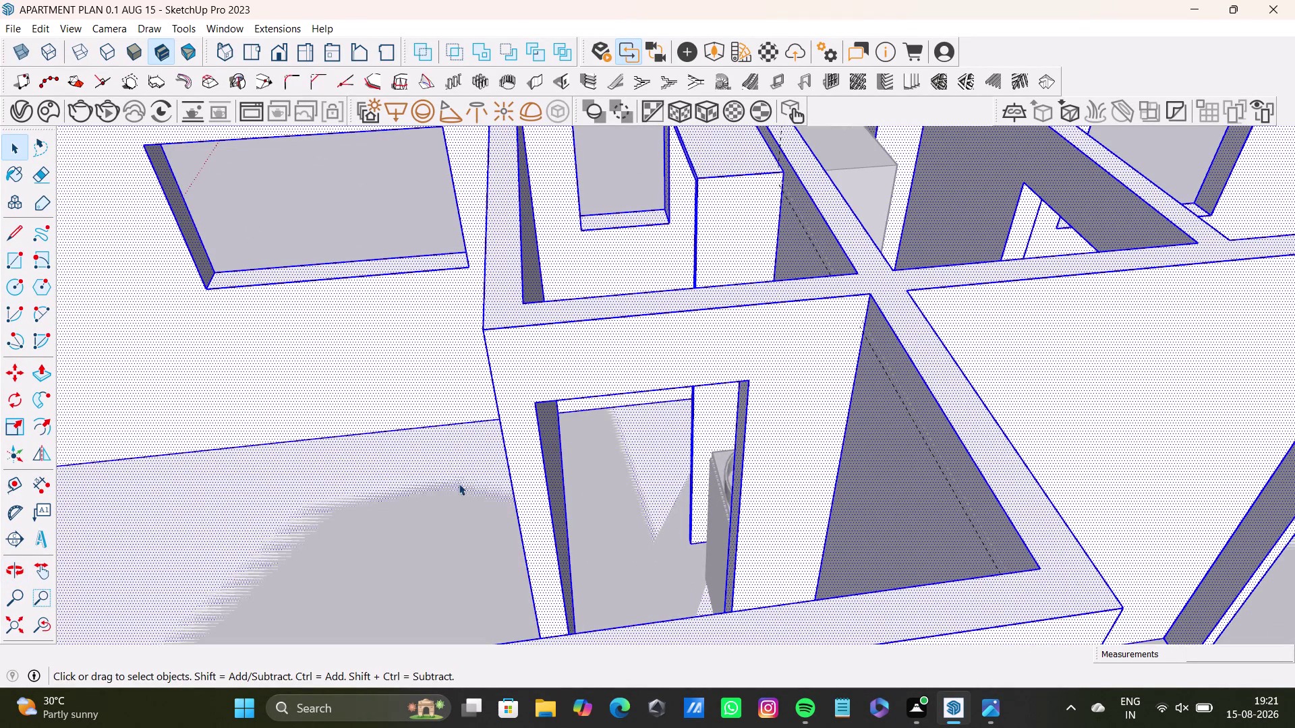
click(16, 234)
scroll(up, 3)
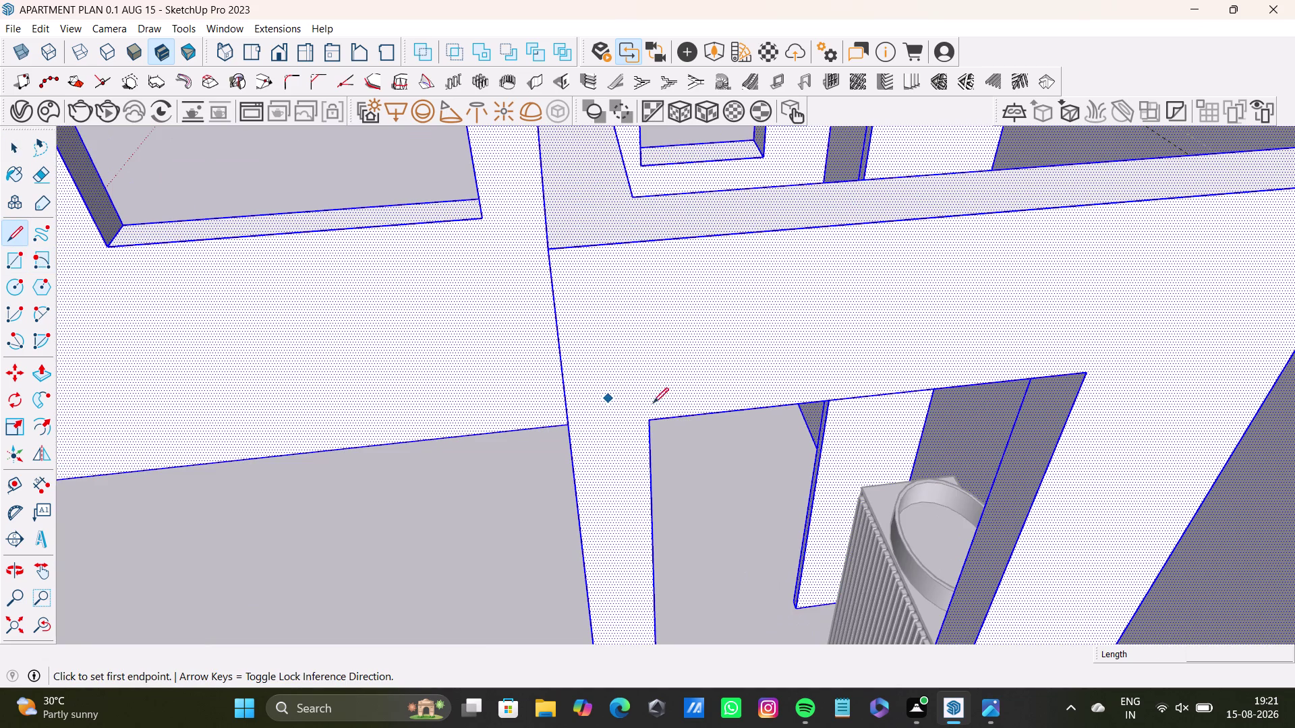
click(649, 424)
click(640, 235)
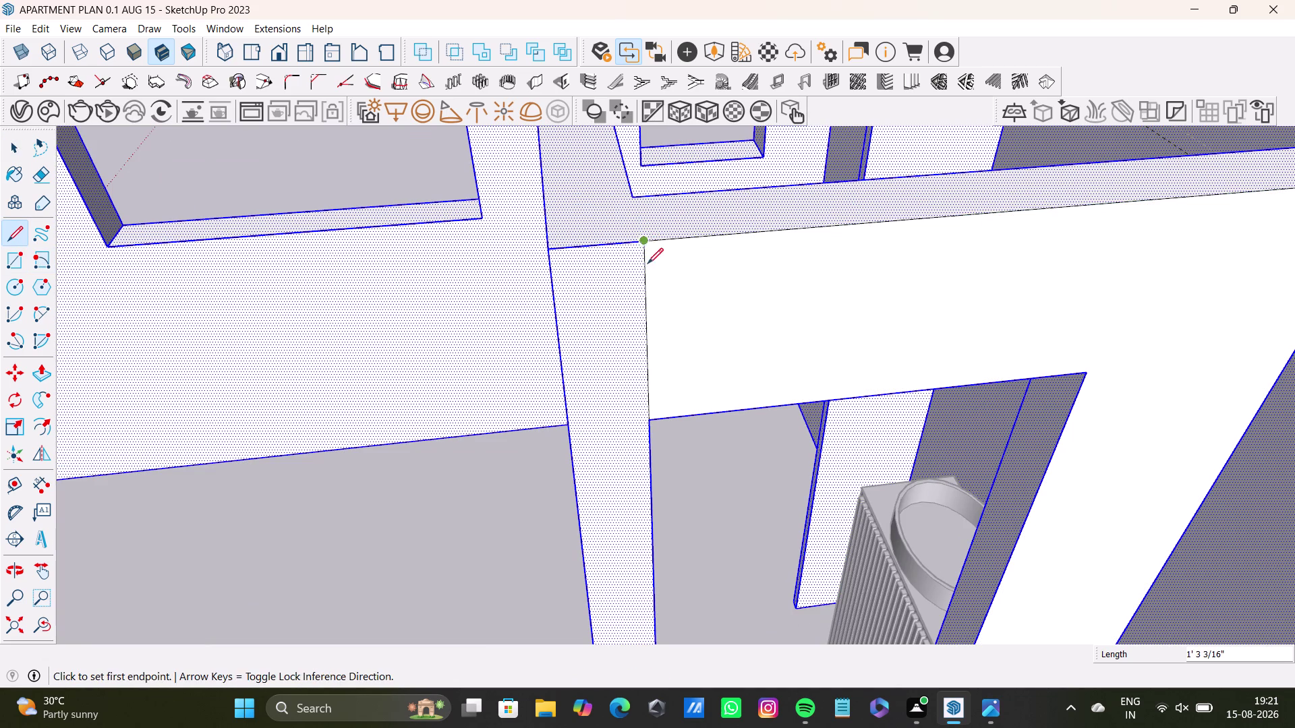
key(space)
click(621, 322)
Draw an edge across the wall face, splitting off a narrow strip at the wall end.
middle_drag(603, 429, 629, 436)
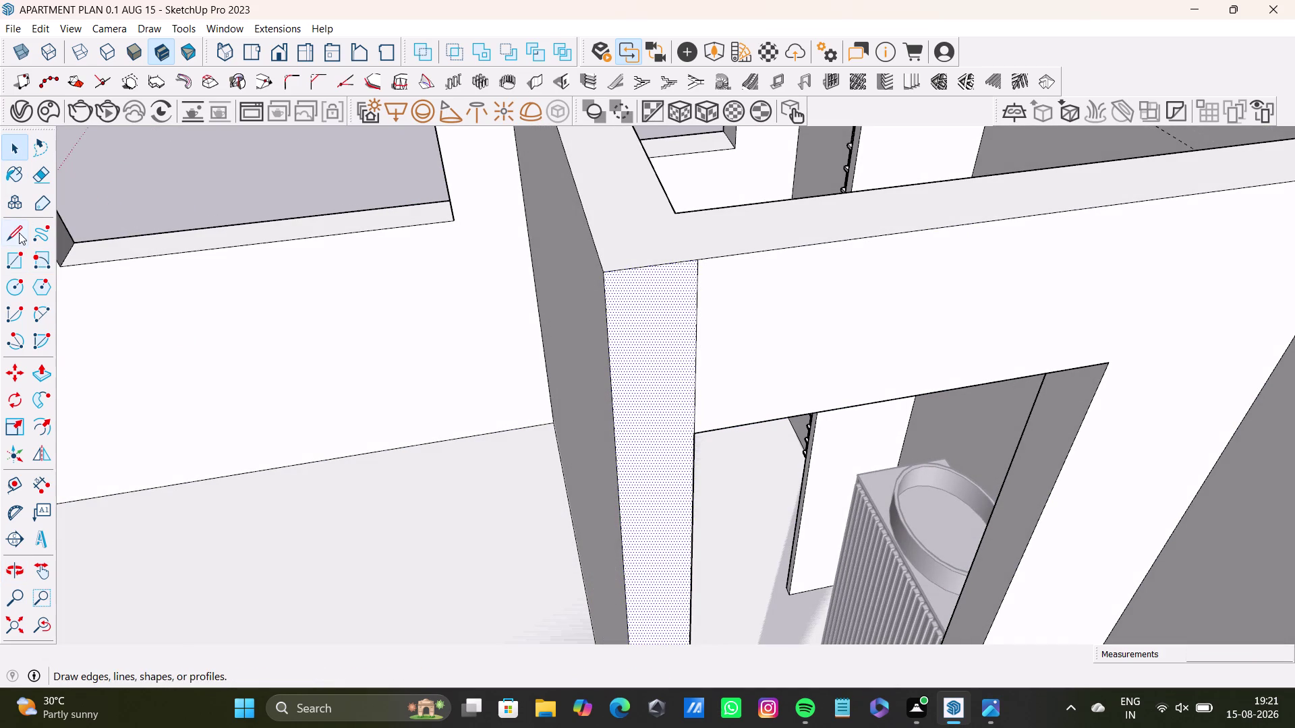
click(18, 233)
scroll(up, 3)
click(633, 406)
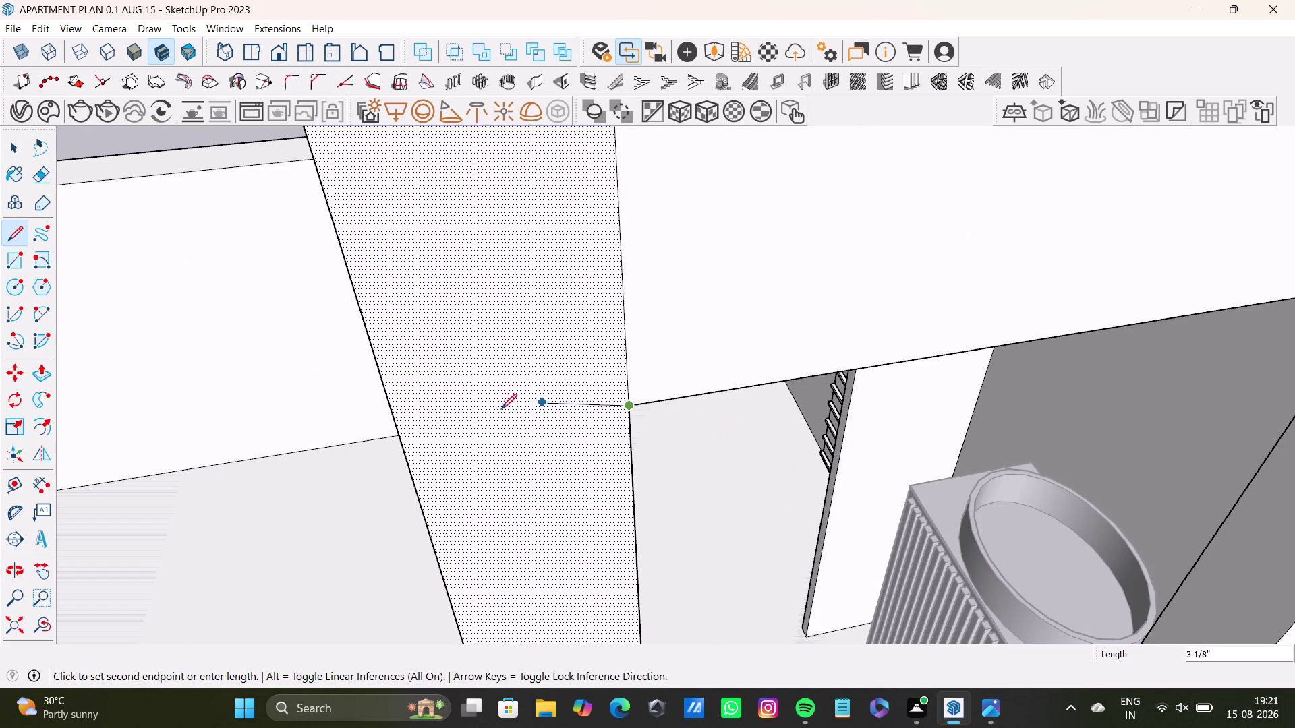
click(402, 448)
key(space)
scroll(down, 3)
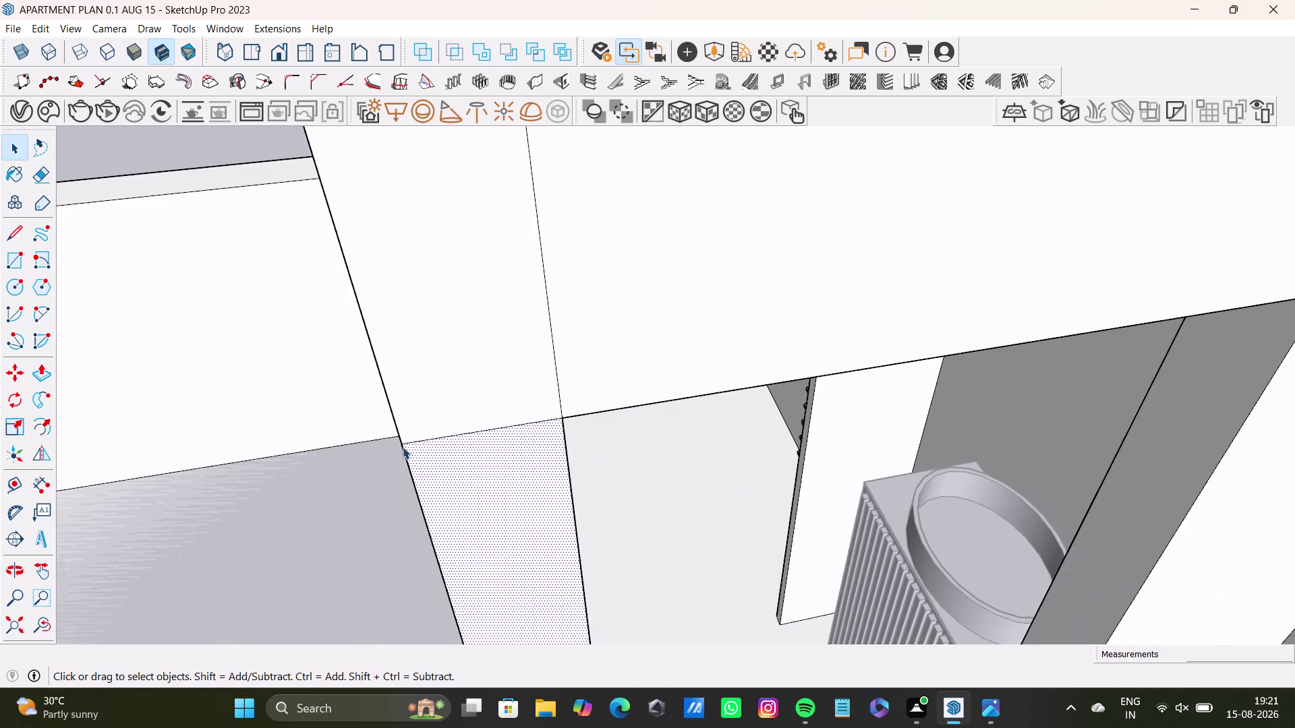
scroll(down, 3)
Push/Pull the narrow wall-end strip to extrude it.
middle_drag(449, 452, 564, 476)
key(space)
click(673, 461)
scroll(down, 3)
middle_drag(668, 479, 489, 454)
middle_drag(466, 460, 517, 498)
key(p)
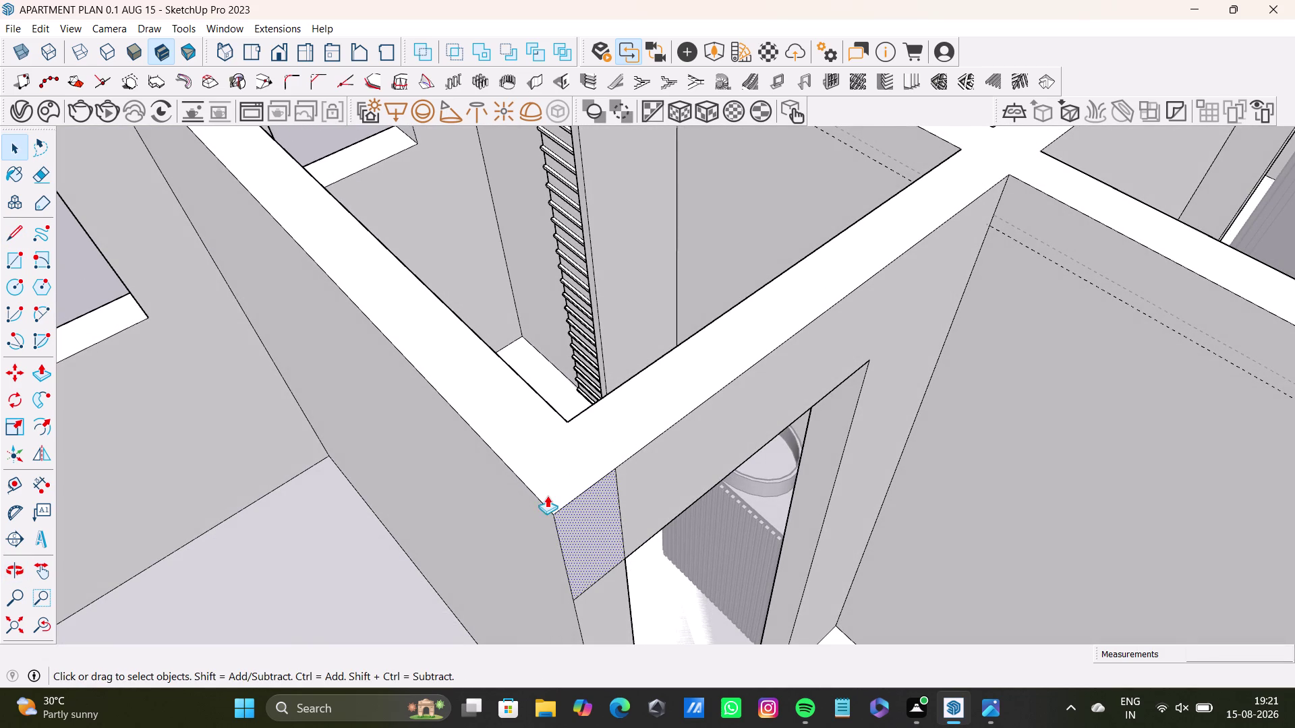
click(590, 519)
scroll(down, 3)
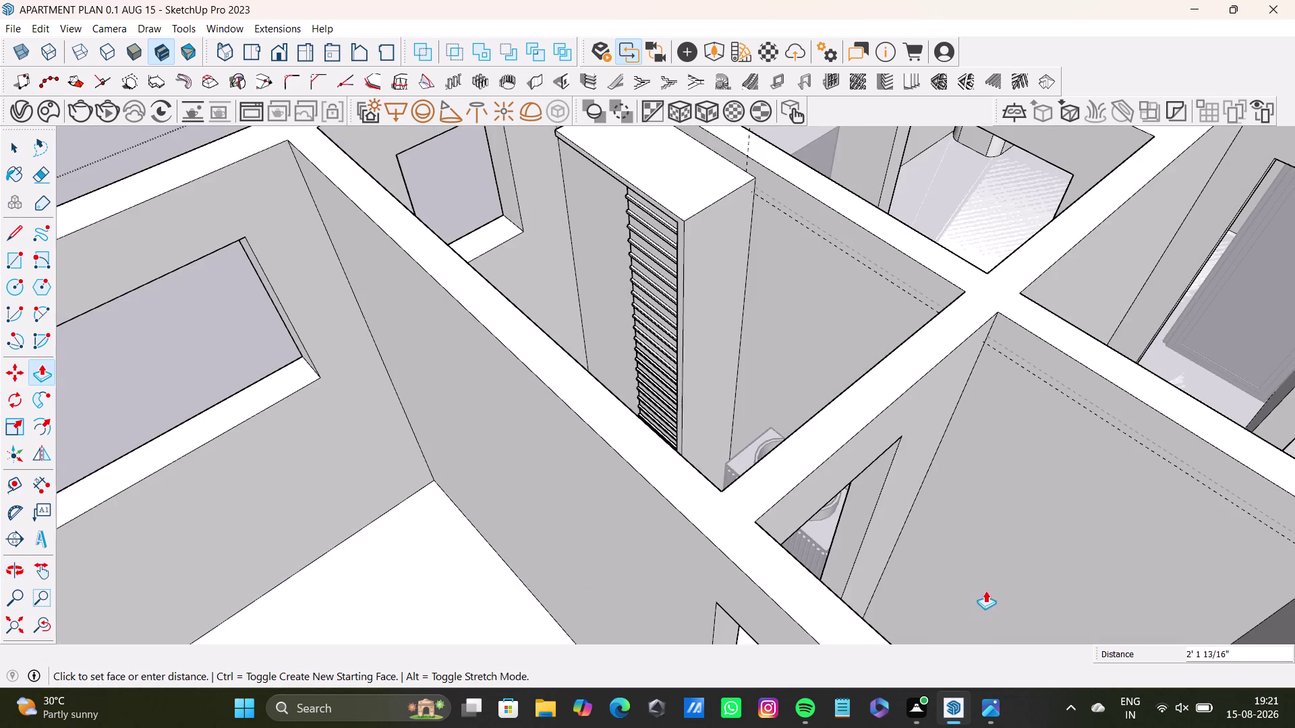
middle_drag(986, 591, 846, 402)
click(855, 495)
key(space)
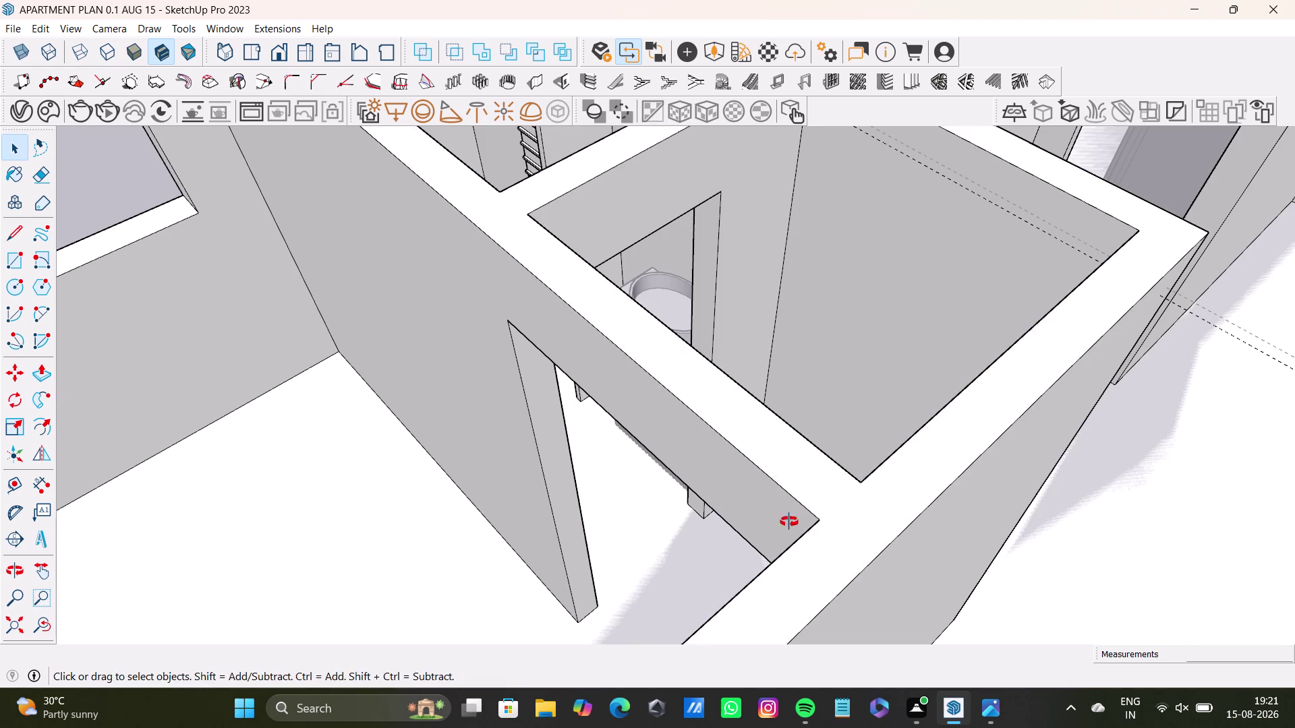
Orbit over the bathroom walls and wardrobe area to check the layout.
middle_drag(788, 522, 973, 562)
scroll(down, 3)
middle_drag(830, 512, 617, 482)
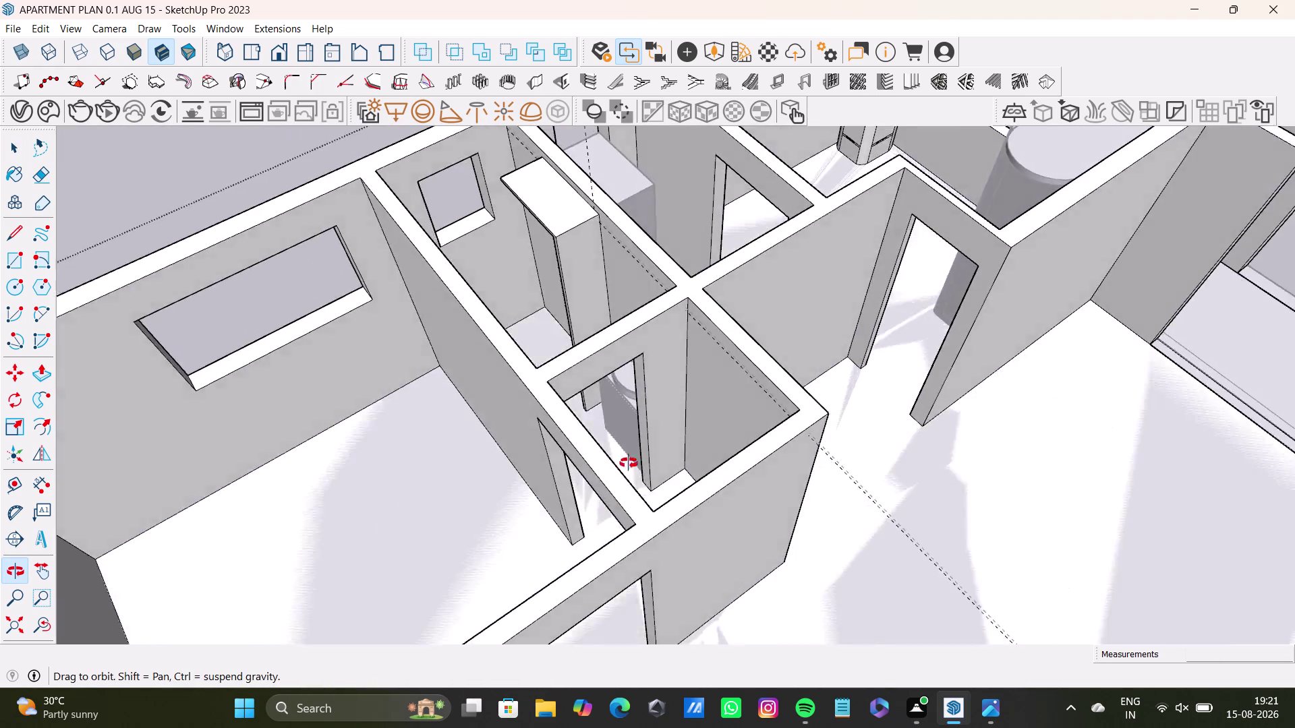
middle_drag(617, 482, 903, 392)
middle_drag(825, 455, 761, 547)
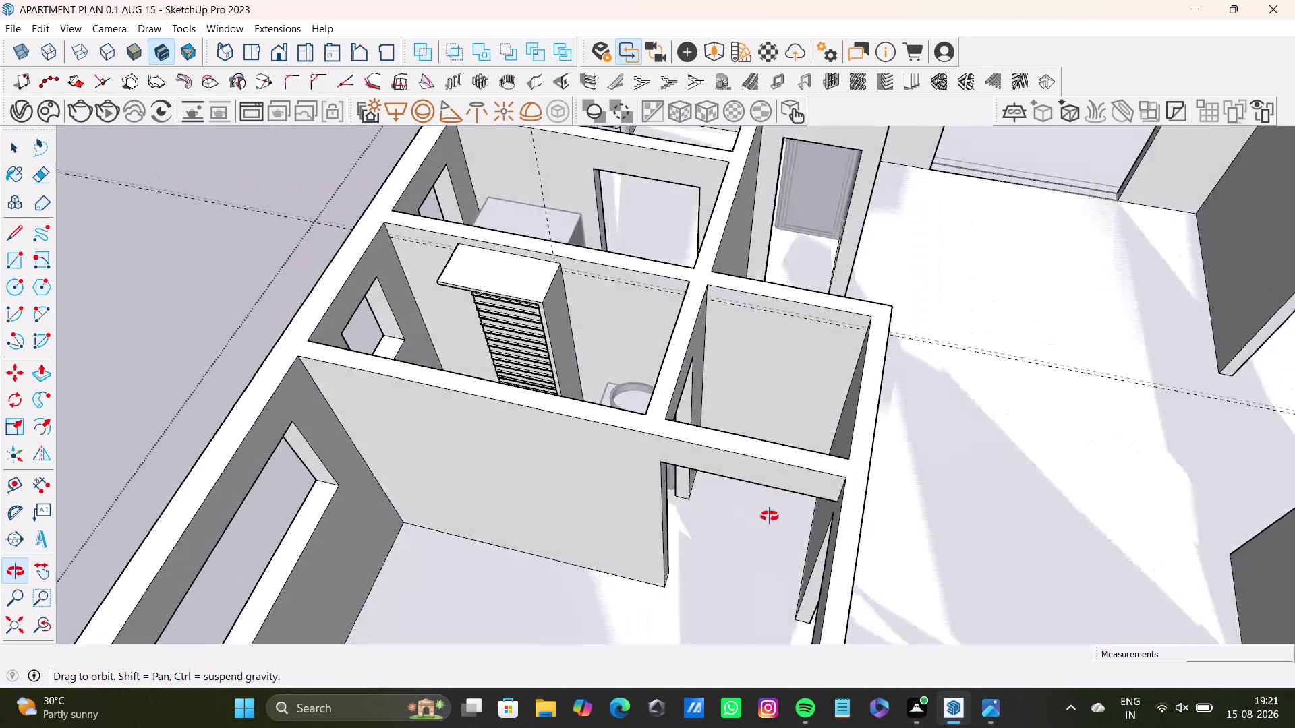
middle_drag(760, 547, 855, 473)
scroll(up, 3)
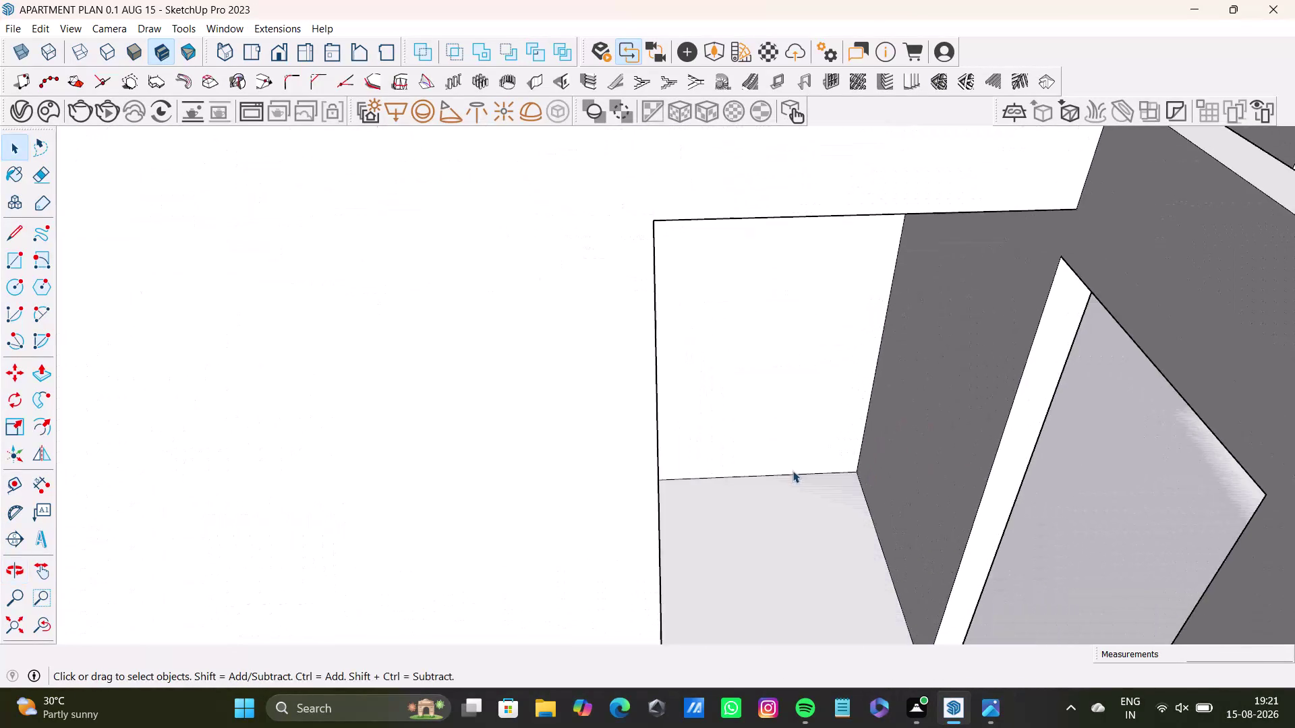
middle_drag(796, 473, 879, 646)
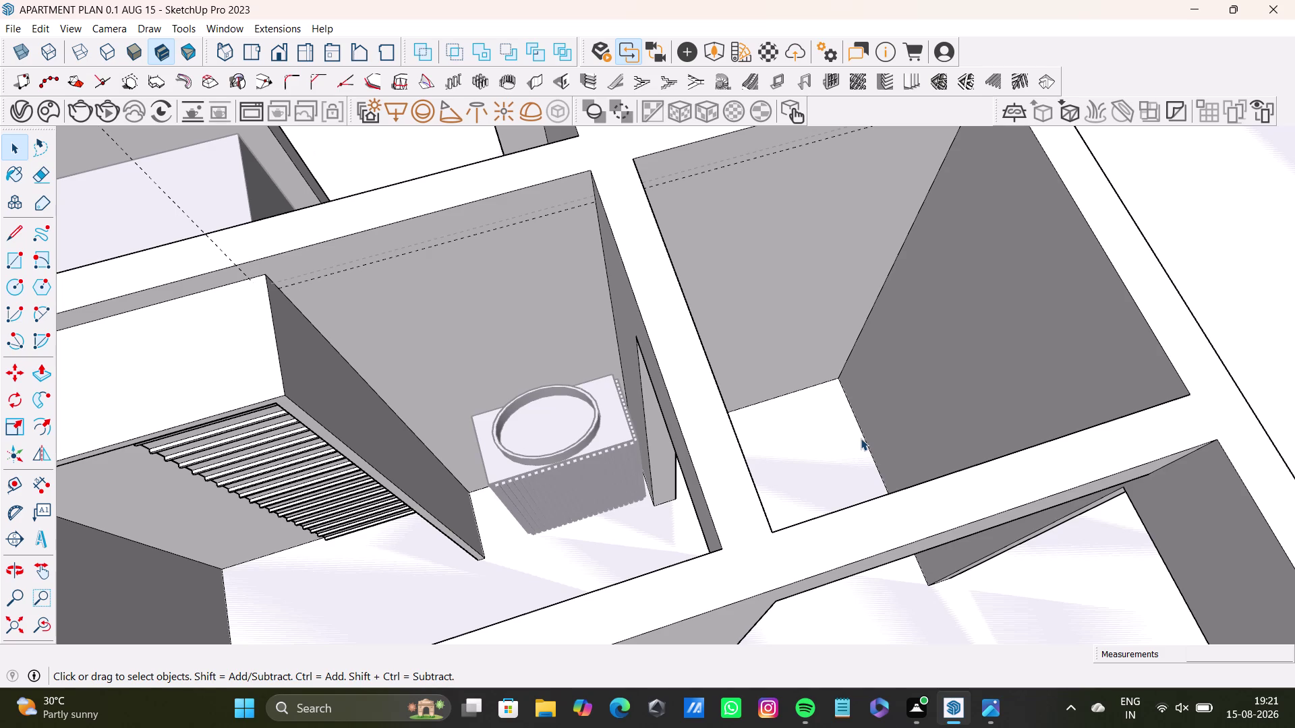
scroll(down, 3)
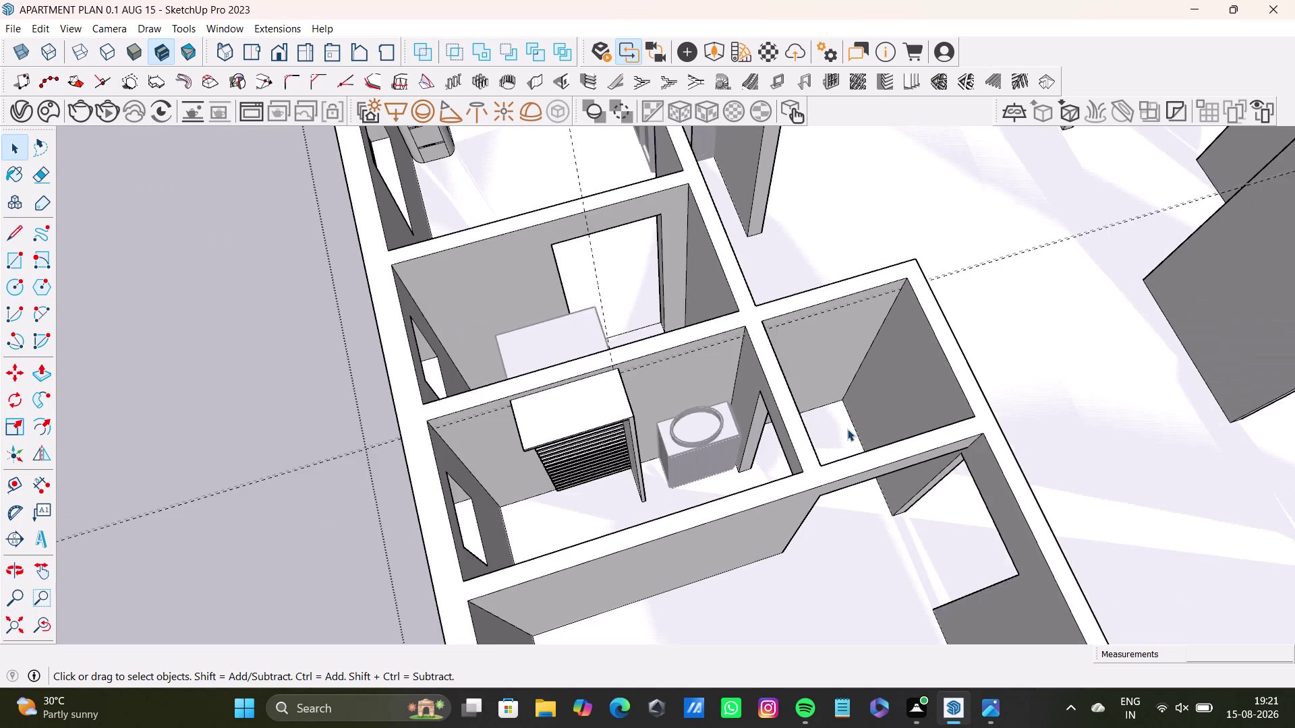
scroll(down, 3)
key(space)
Orbit down into the small room to a low, wall-level view.
scroll(down, 3)
middle_drag(843, 448, 666, 458)
scroll(up, 3)
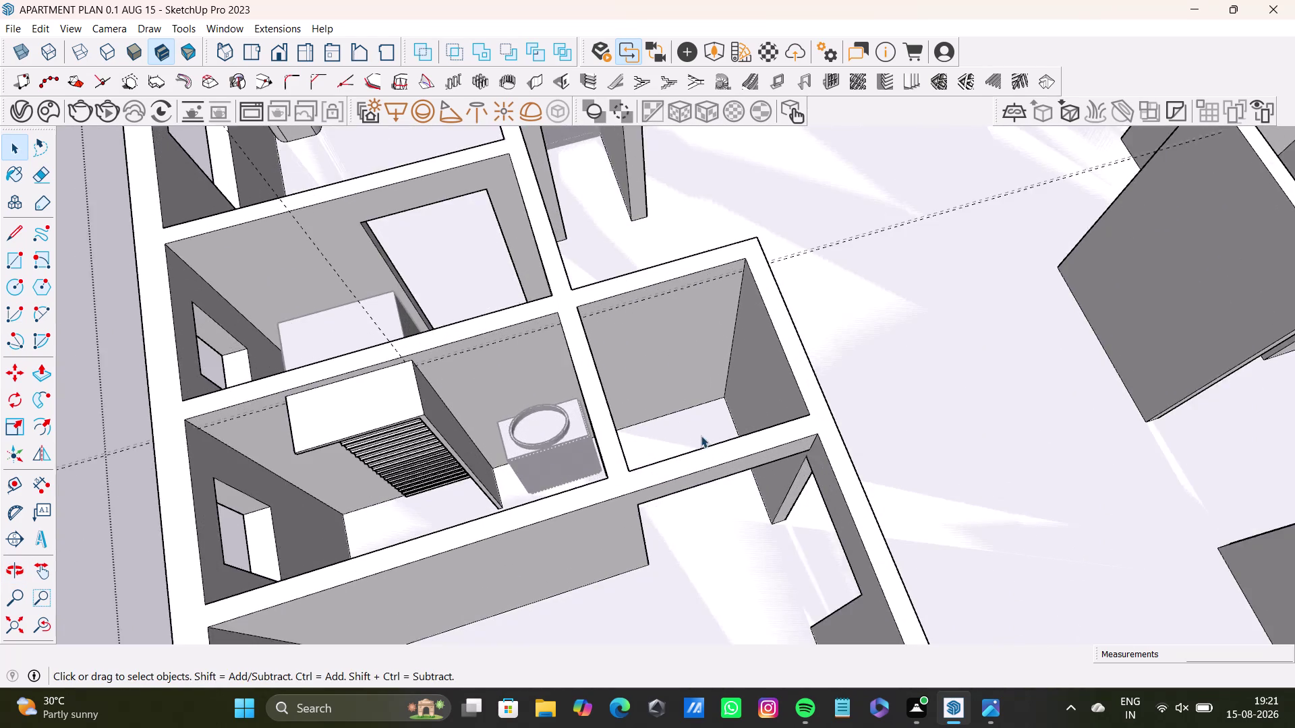
scroll(up, 3)
middle_drag(704, 428, 723, 519)
key(space)
double_click(705, 453)
click(706, 445)
double_click(710, 440)
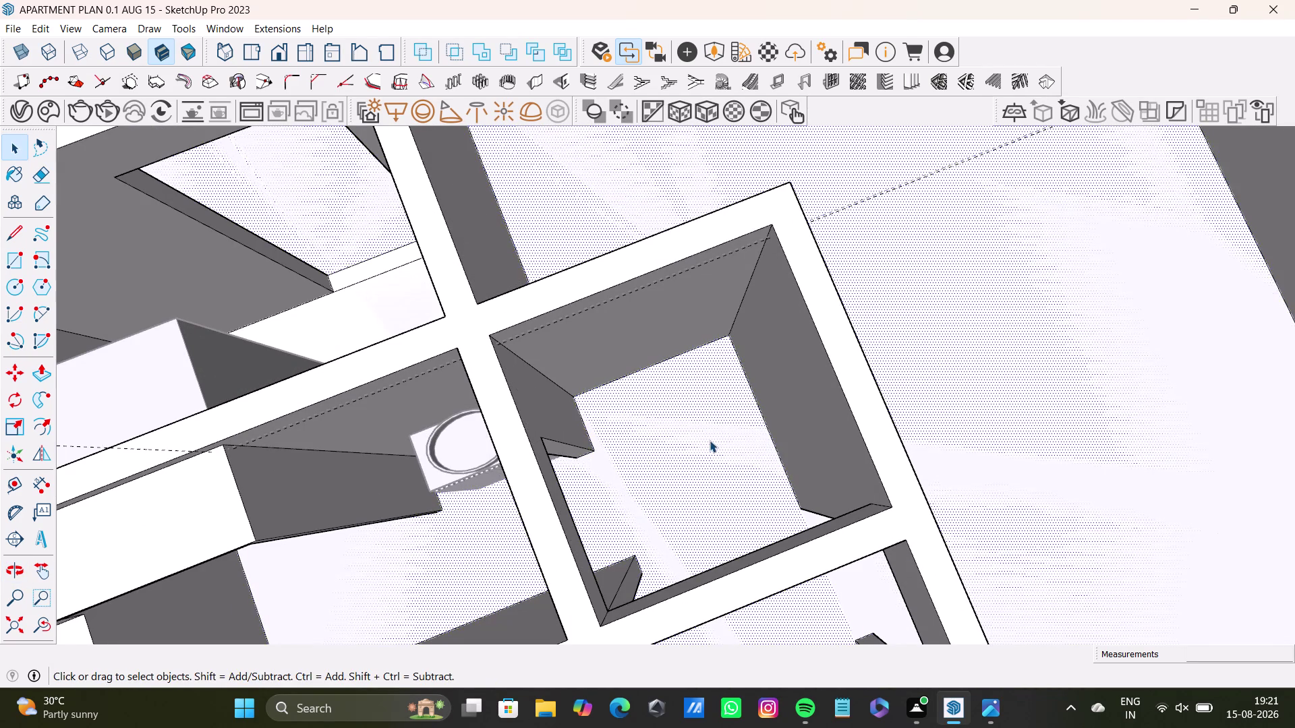
middle_drag(769, 390, 697, 429)
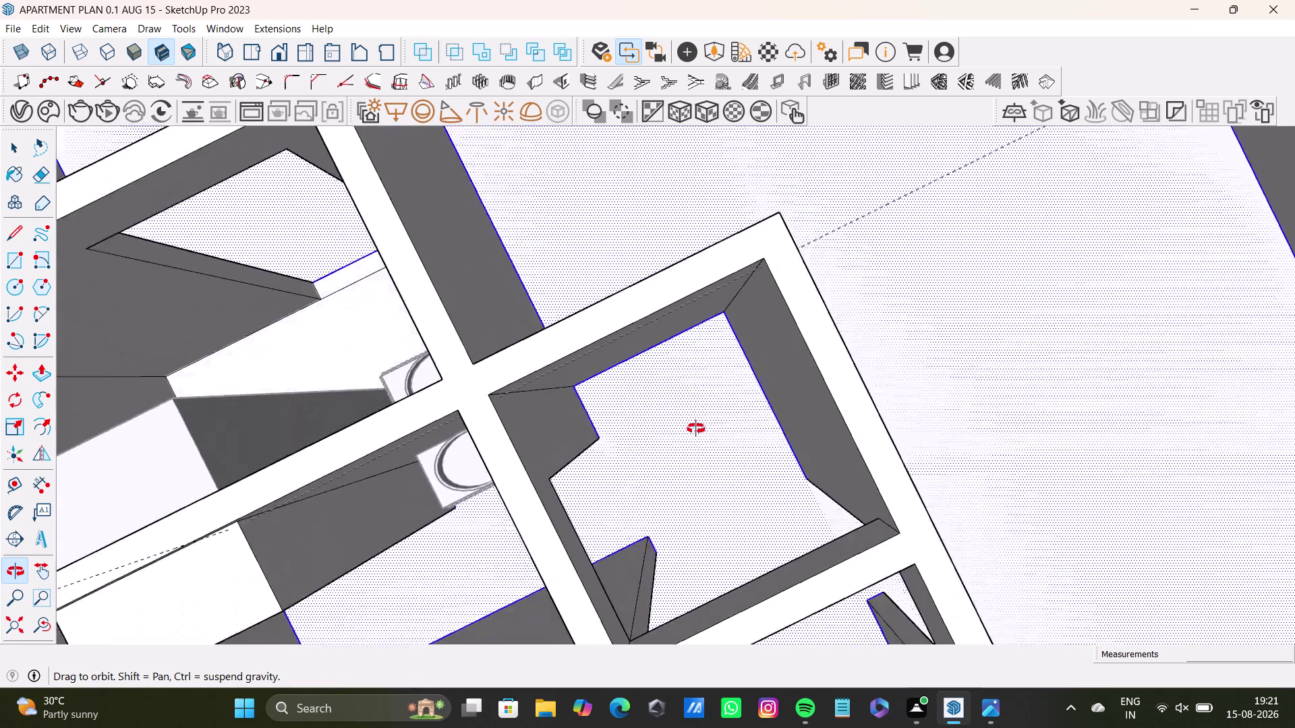
middle_drag(697, 429, 704, 367)
scroll(up, 3)
middle_drag(701, 360, 692, 294)
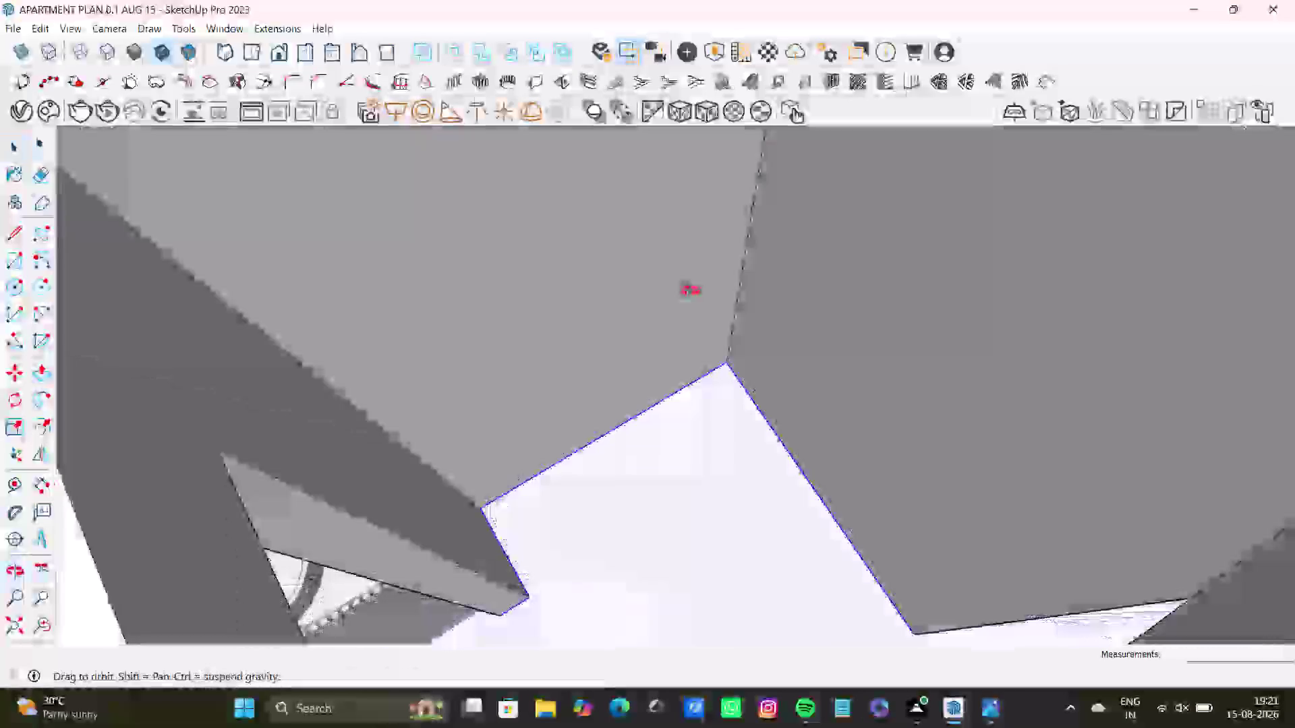
middle_drag(692, 294, 661, 209)
middle_drag(752, 454, 697, 237)
scroll(down, 3)
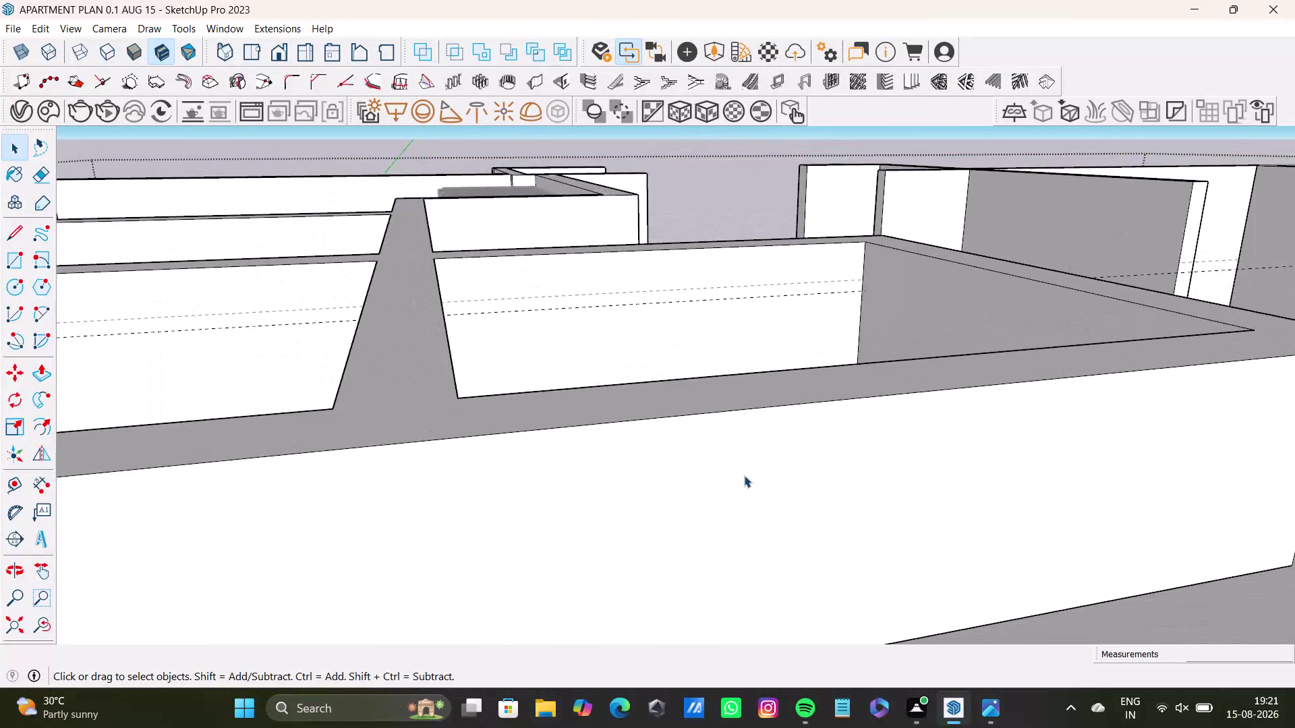
scroll(down, 3)
middle_drag(788, 510, 766, 372)
scroll(up, 3)
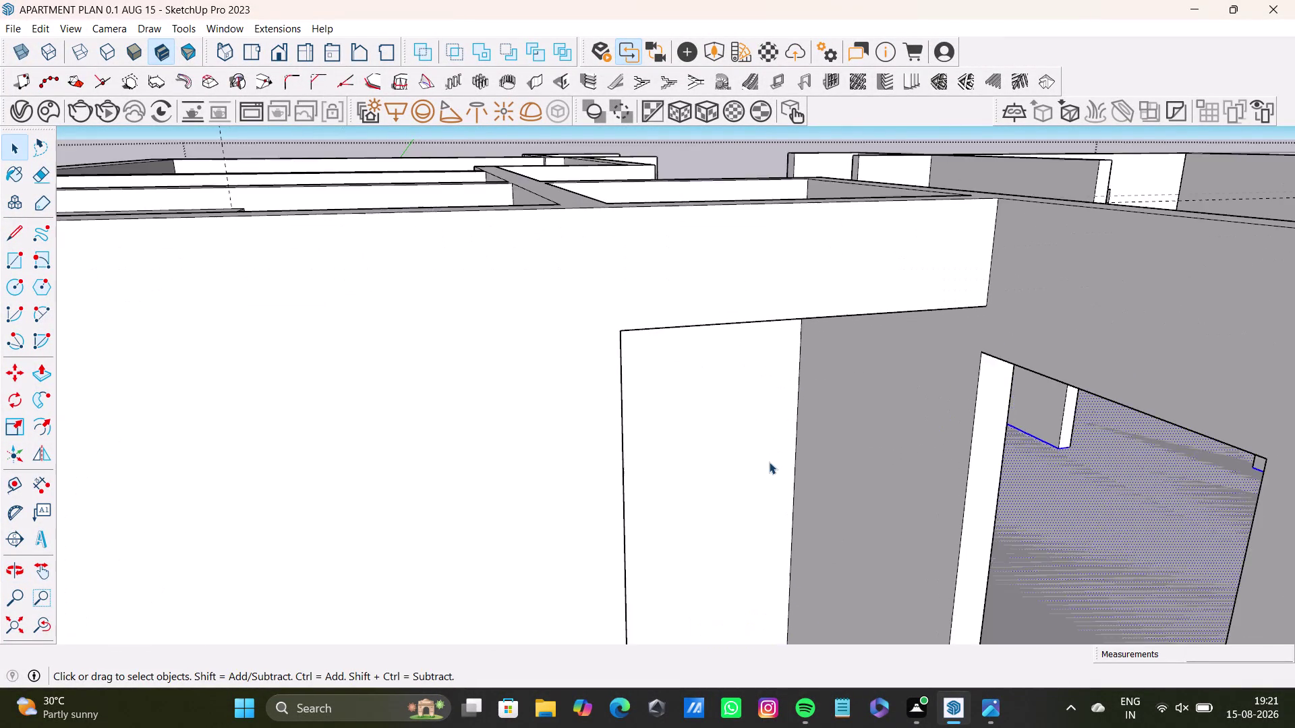
middle_drag(768, 462, 719, 260)
middle_drag(723, 275, 781, 368)
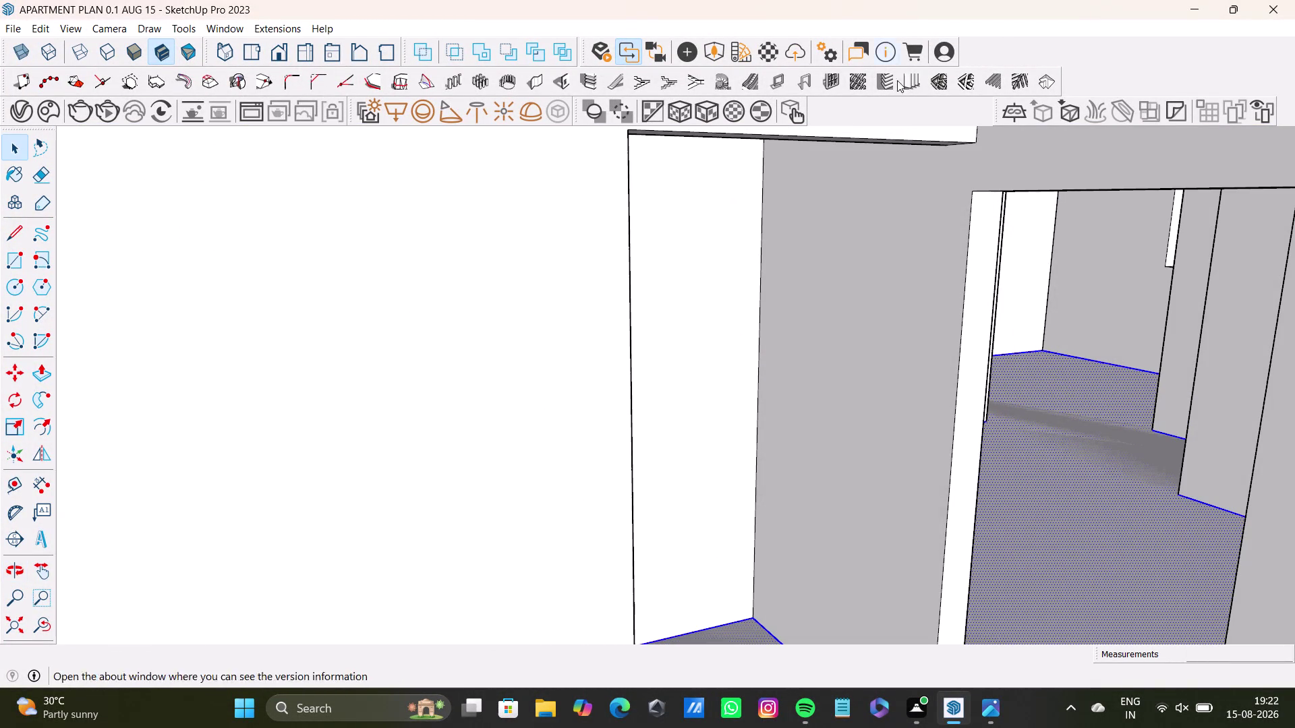
key(space)
scroll(down, 3)
middle_drag(885, 297, 781, 286)
middle_drag(775, 289, 684, 235)
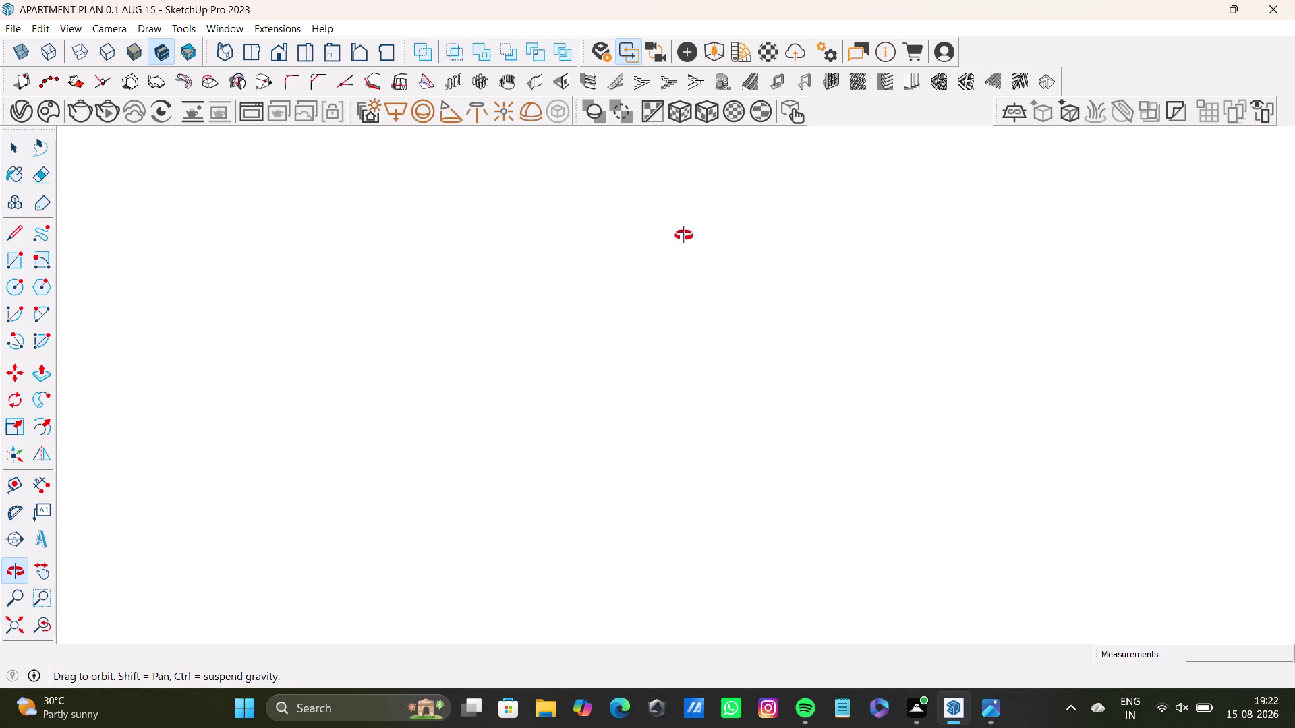
middle_drag(684, 236, 784, 354)
scroll(up, 3)
middle_drag(680, 373, 630, 280)
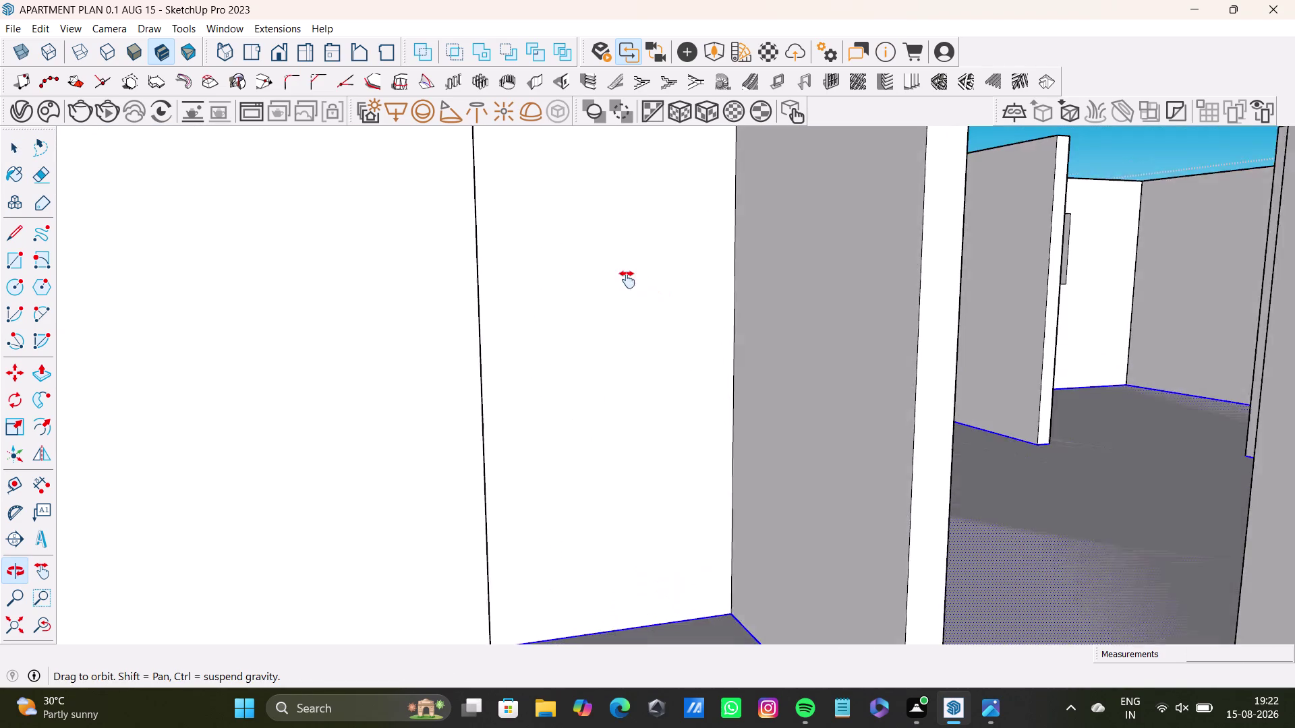
middle_drag(631, 281, 556, 308)
middle_drag(556, 312, 617, 463)
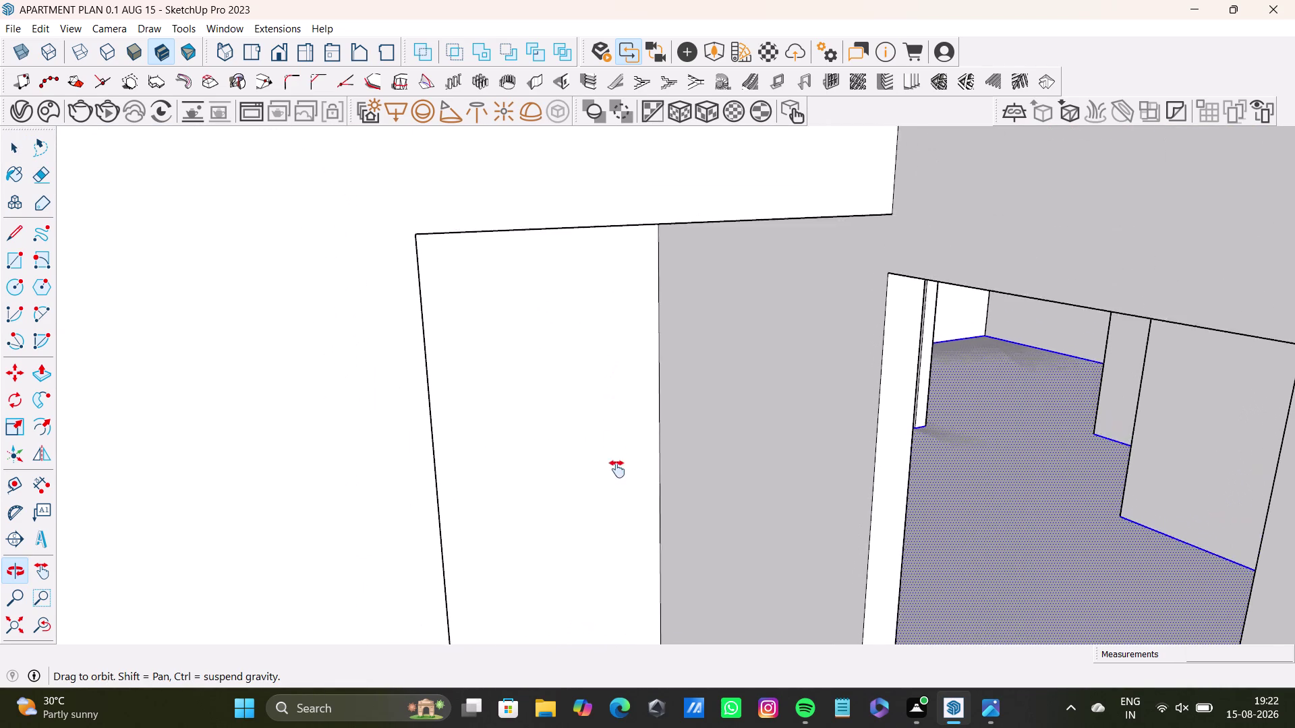
middle_drag(617, 463, 617, 471)
middle_drag(652, 429, 633, 269)
middle_drag(646, 275, 603, 275)
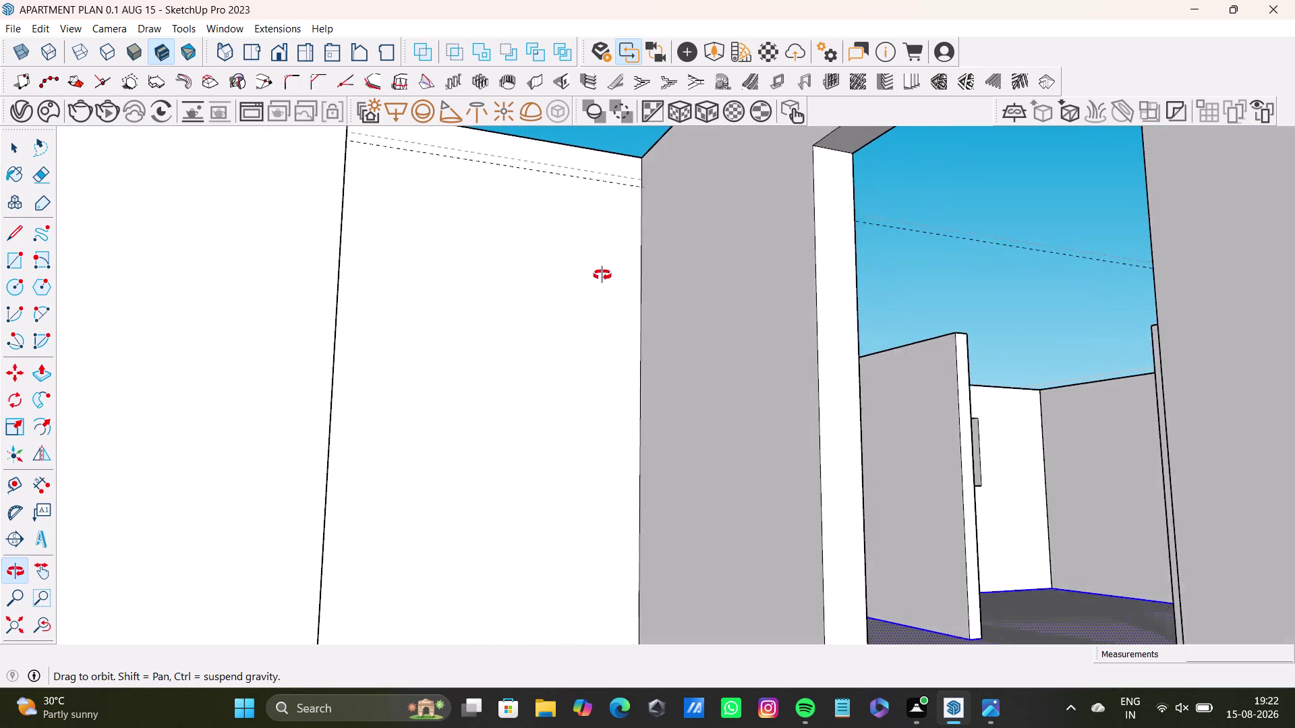
middle_drag(603, 275, 554, 303)
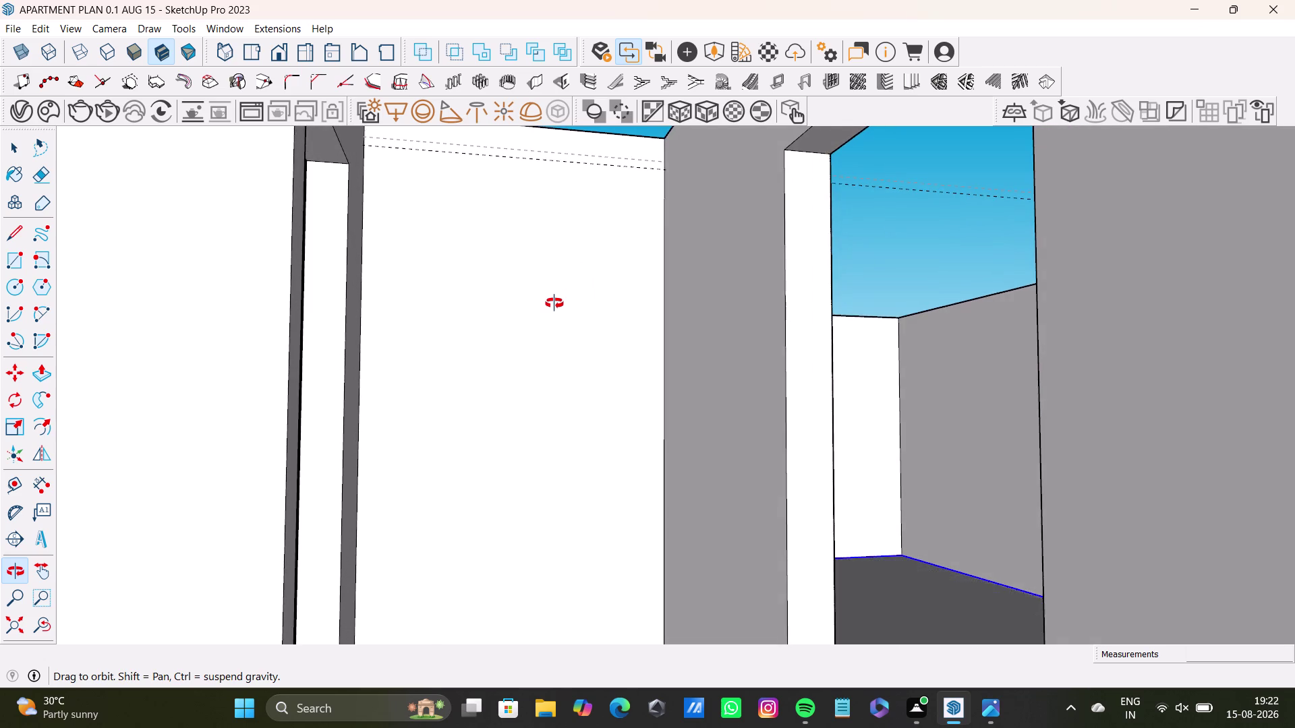
middle_drag(554, 304, 642, 326)
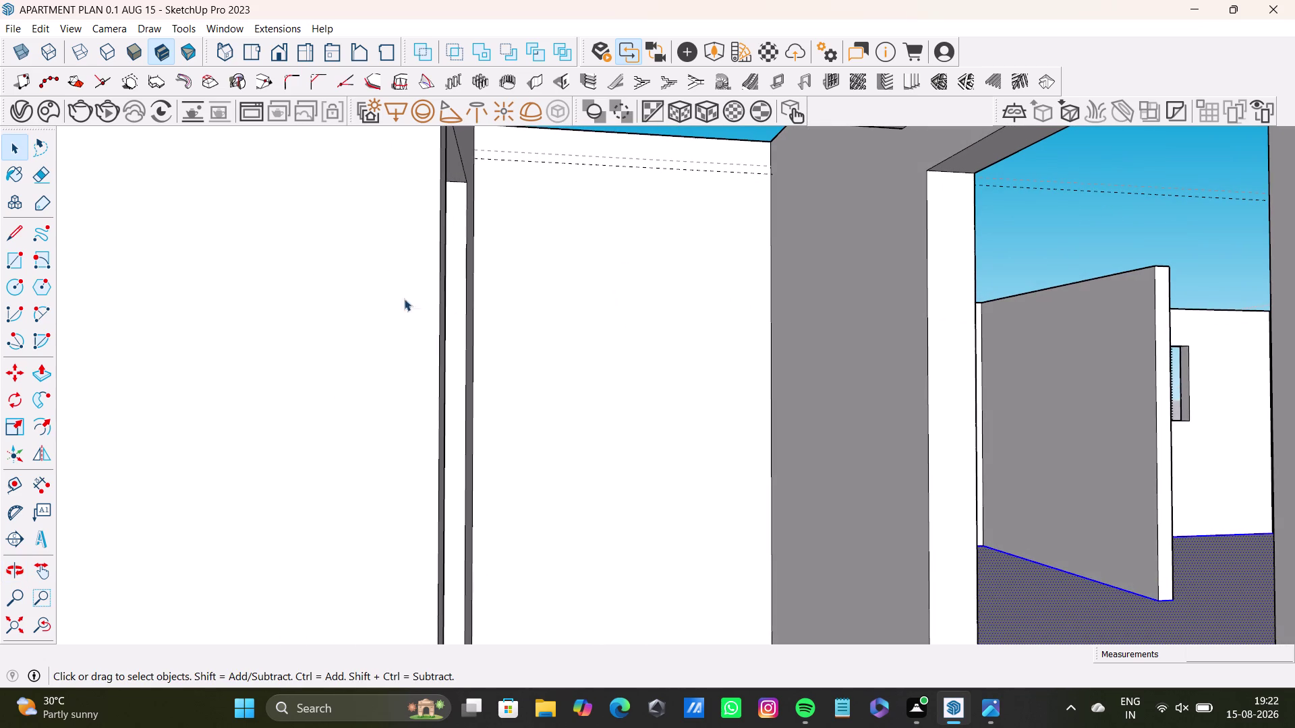
middle_drag(542, 237, 464, 275)
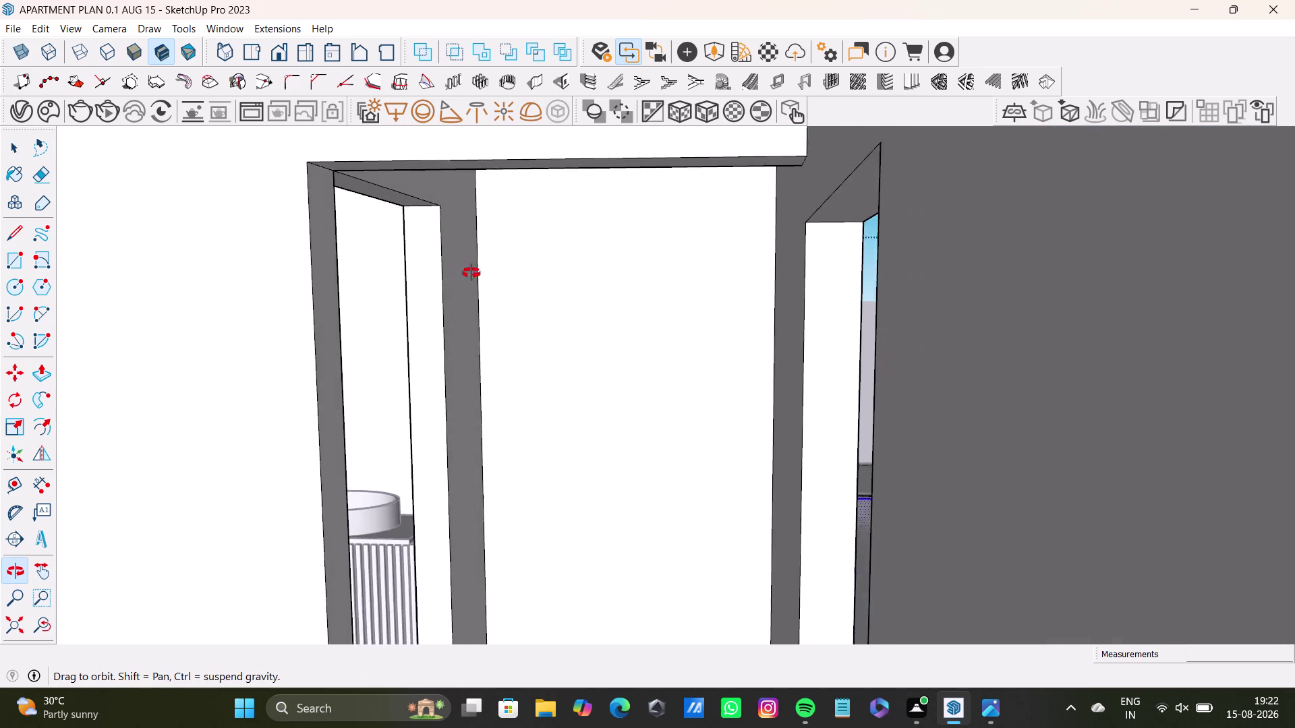
middle_drag(464, 275, 587, 168)
scroll(down, 3)
middle_drag(711, 295, 710, 285)
middle_drag(719, 328, 720, 391)
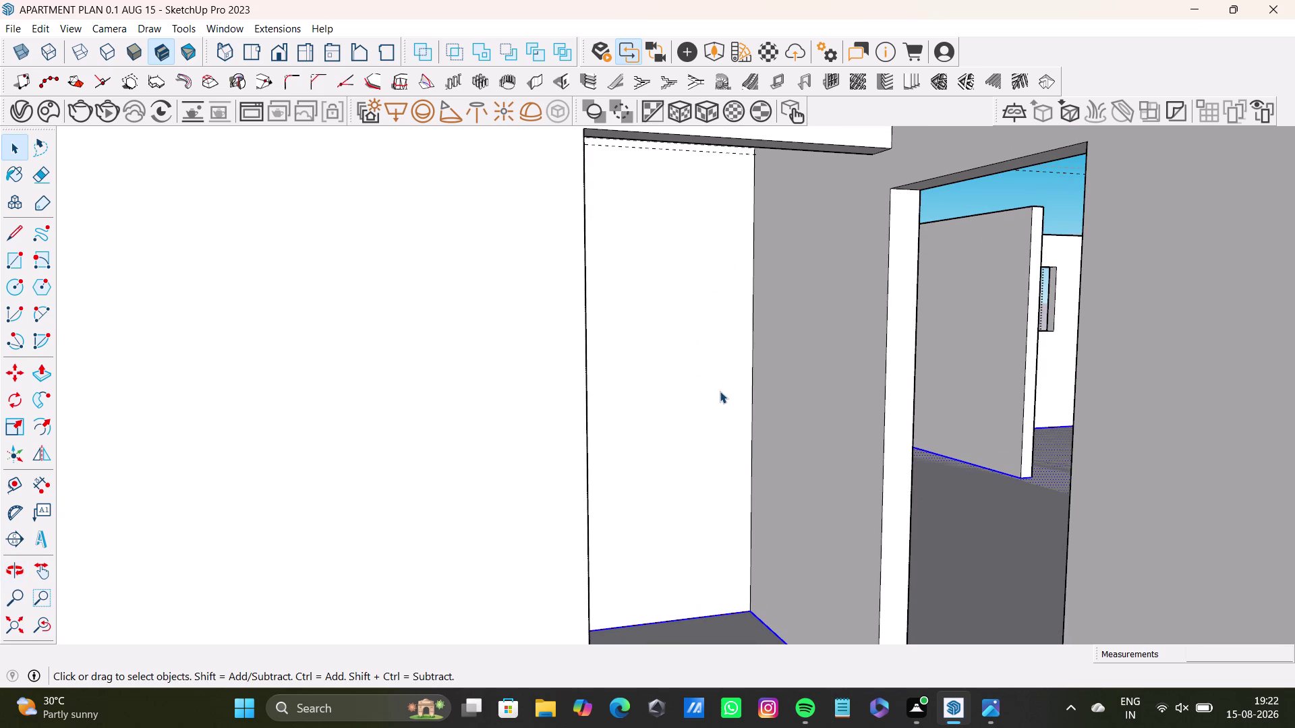
middle_drag(740, 431, 741, 387)
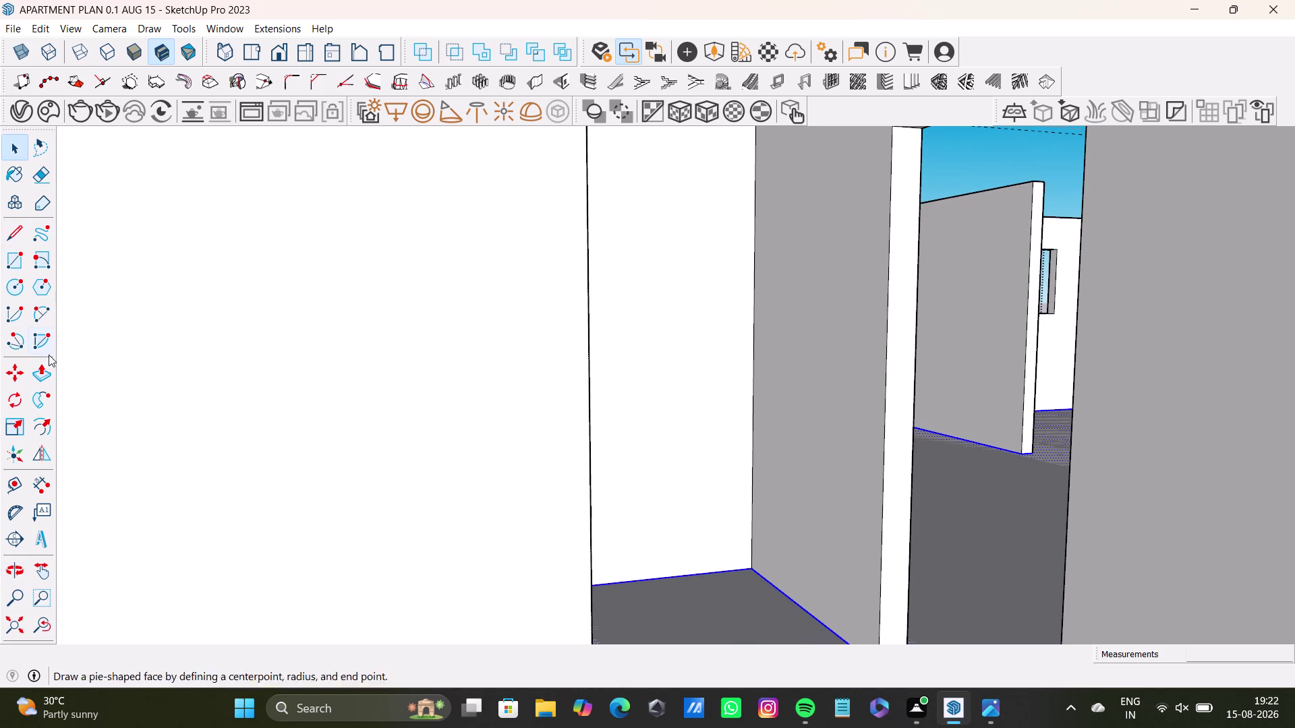
click(12, 485)
Place a guide line across the bathroom floor from its far edge.
scroll(down, 3)
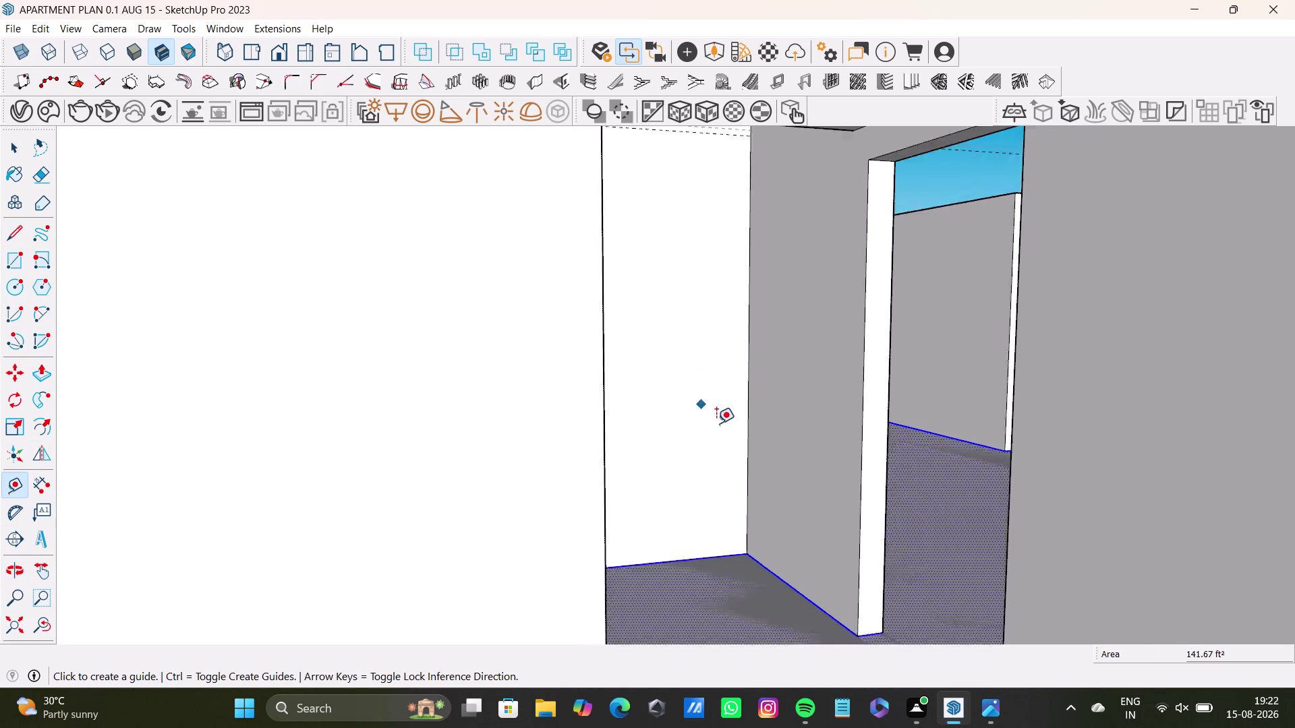
middle_drag(716, 423, 705, 372)
click(17, 634)
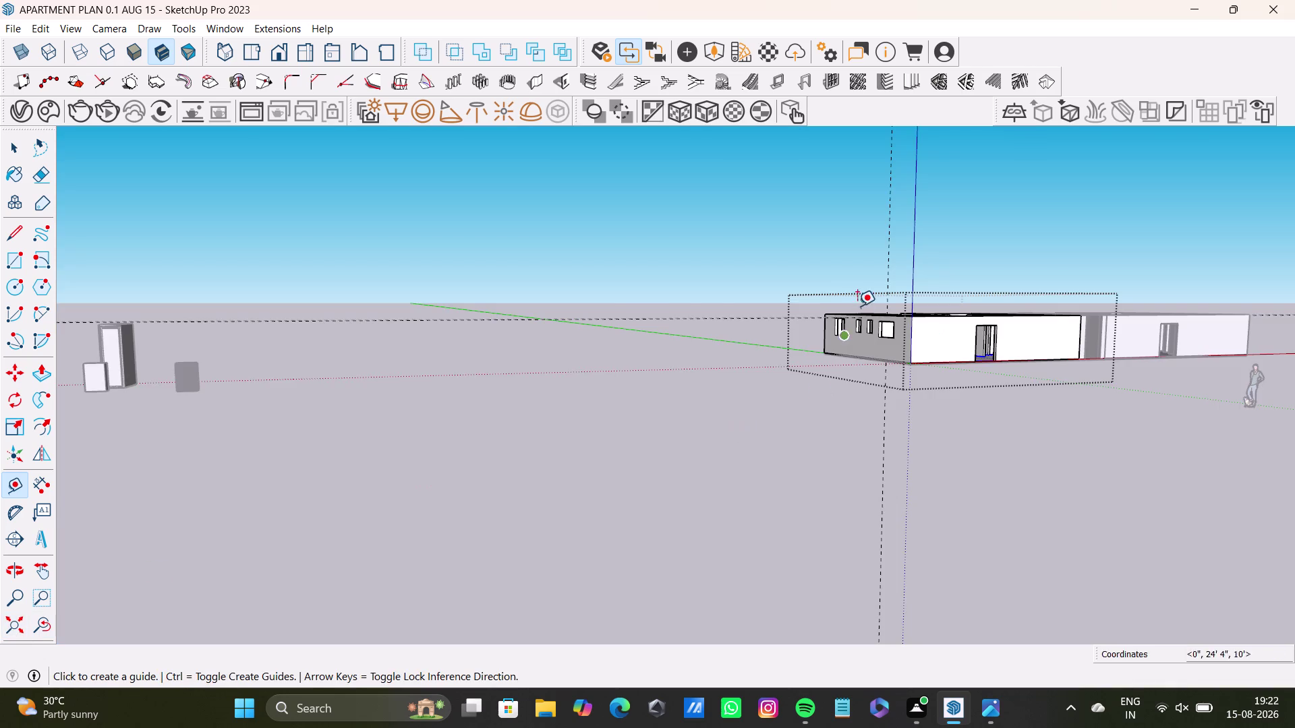
middle_drag(857, 336, 843, 589)
scroll(up, 3)
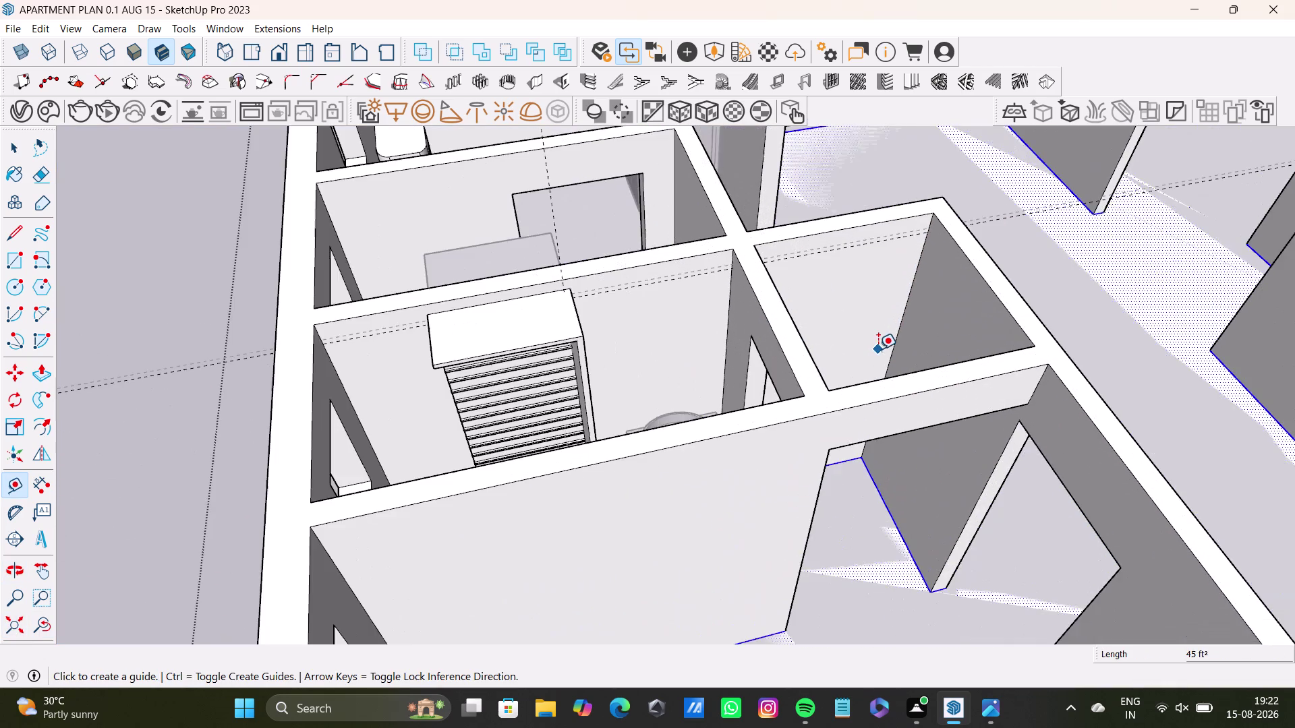
middle_drag(878, 350, 833, 469)
scroll(up, 3)
click(826, 430)
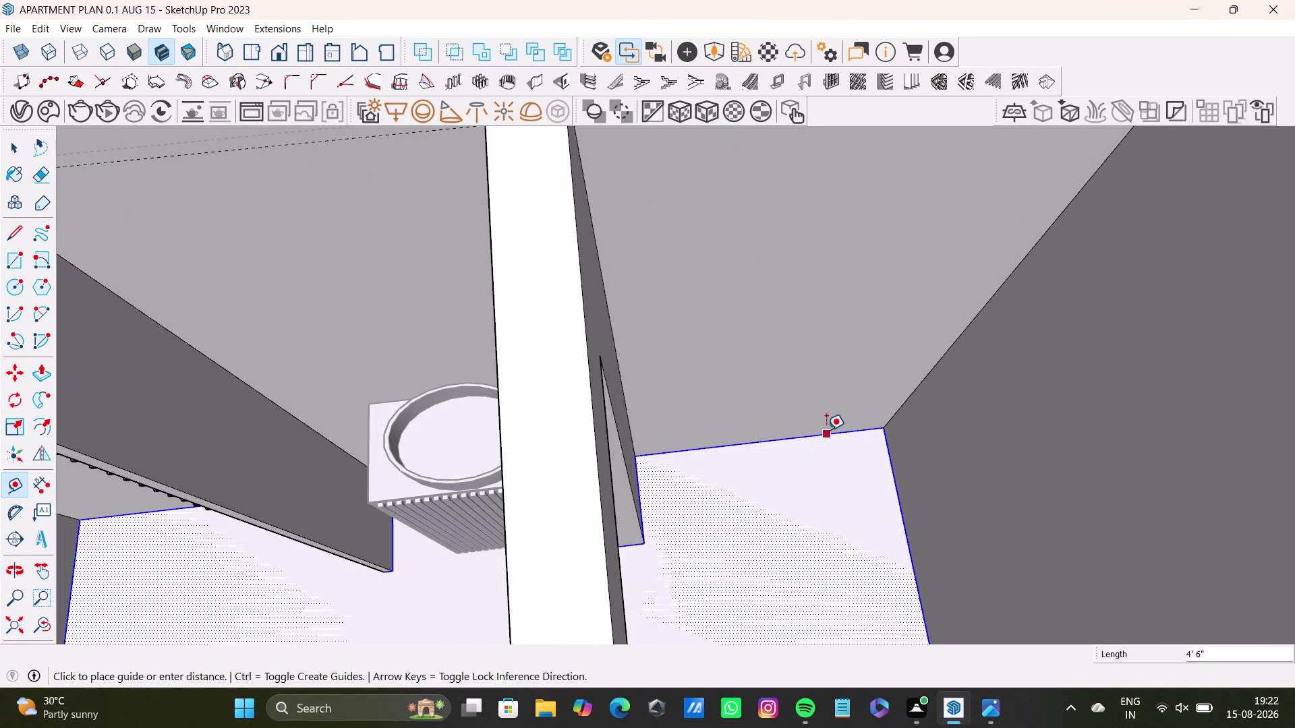
click(828, 521)
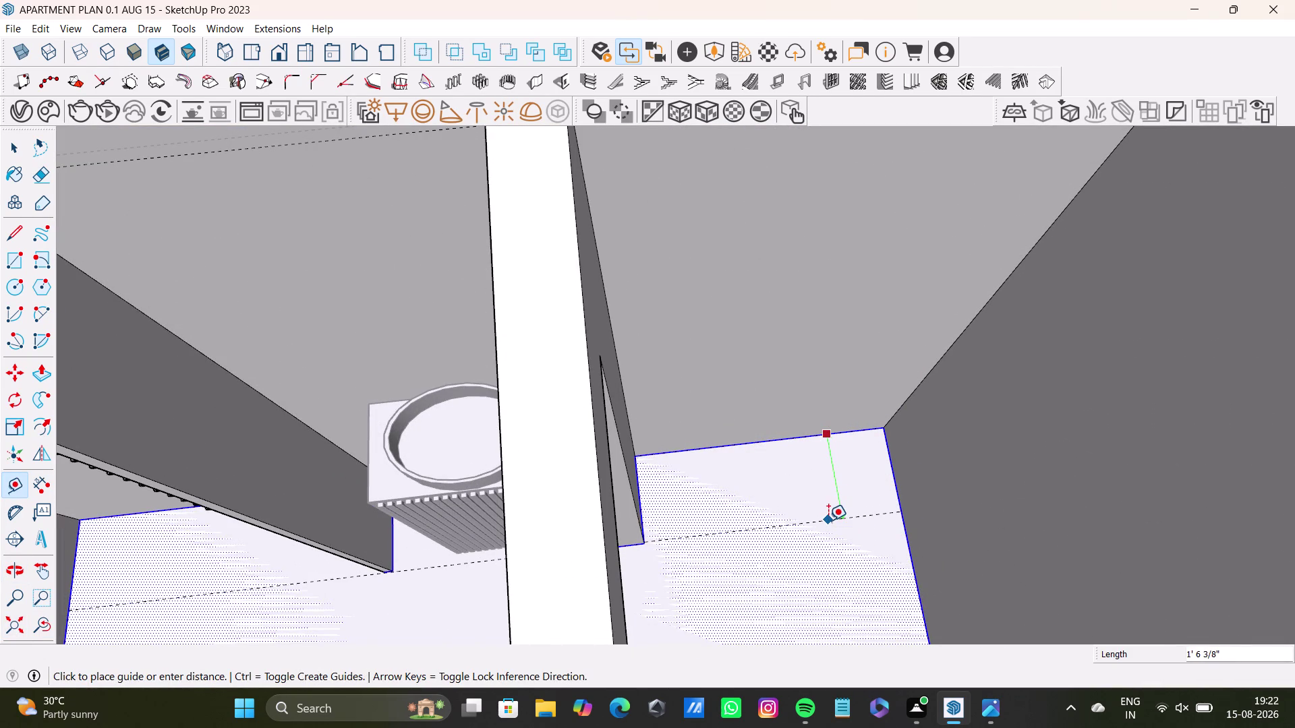
click(892, 498)
key(space)
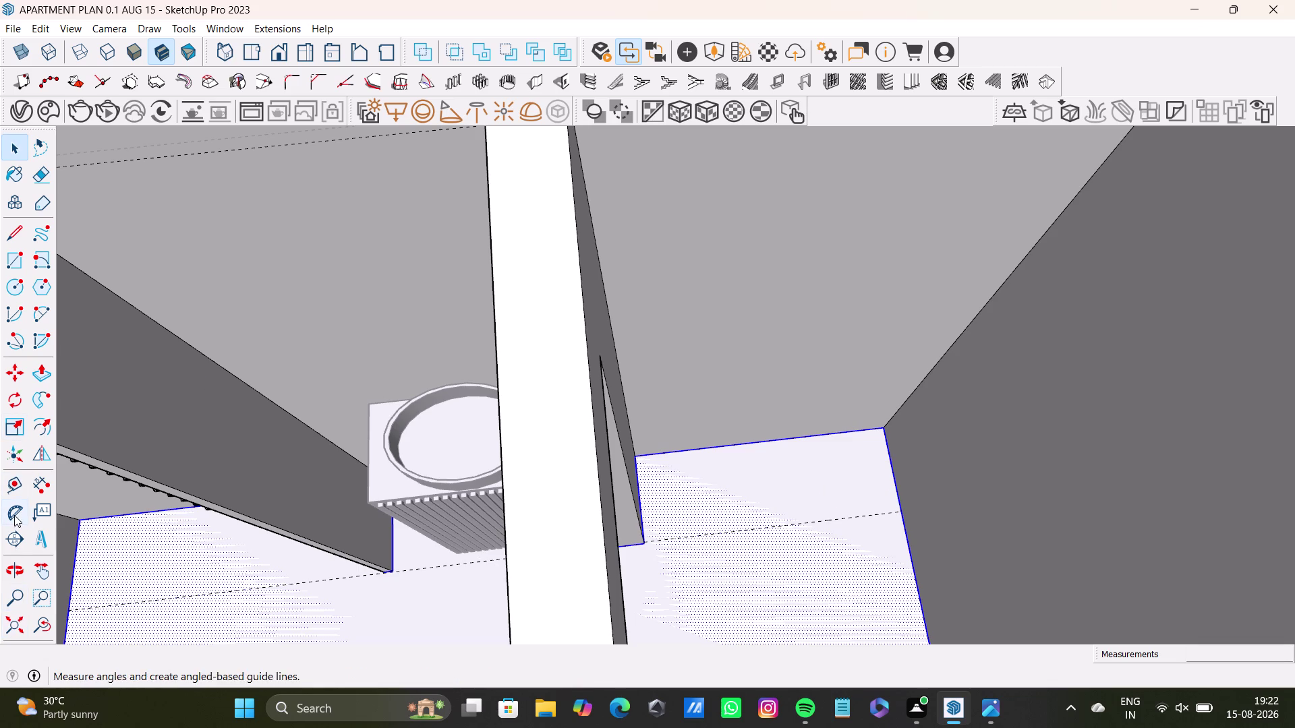
Add guides parallel to the right and top edges across the bathroom floor.
click(11, 487)
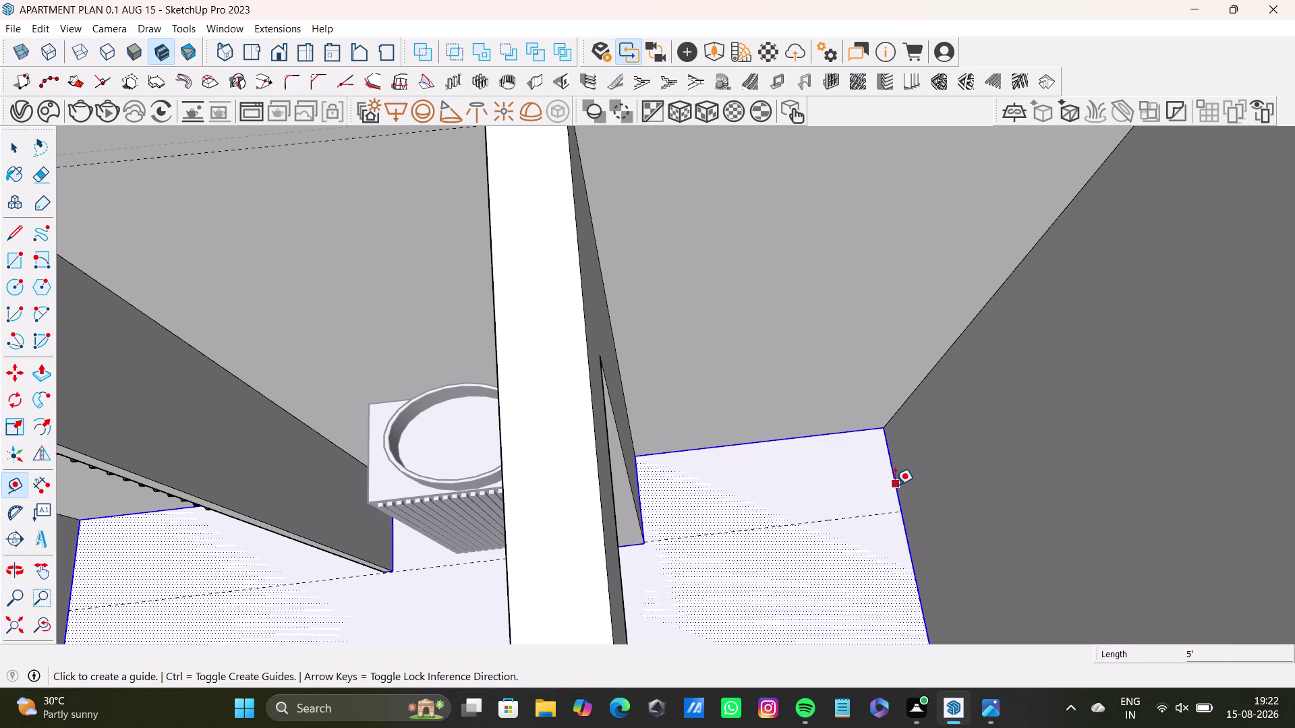
click(895, 485)
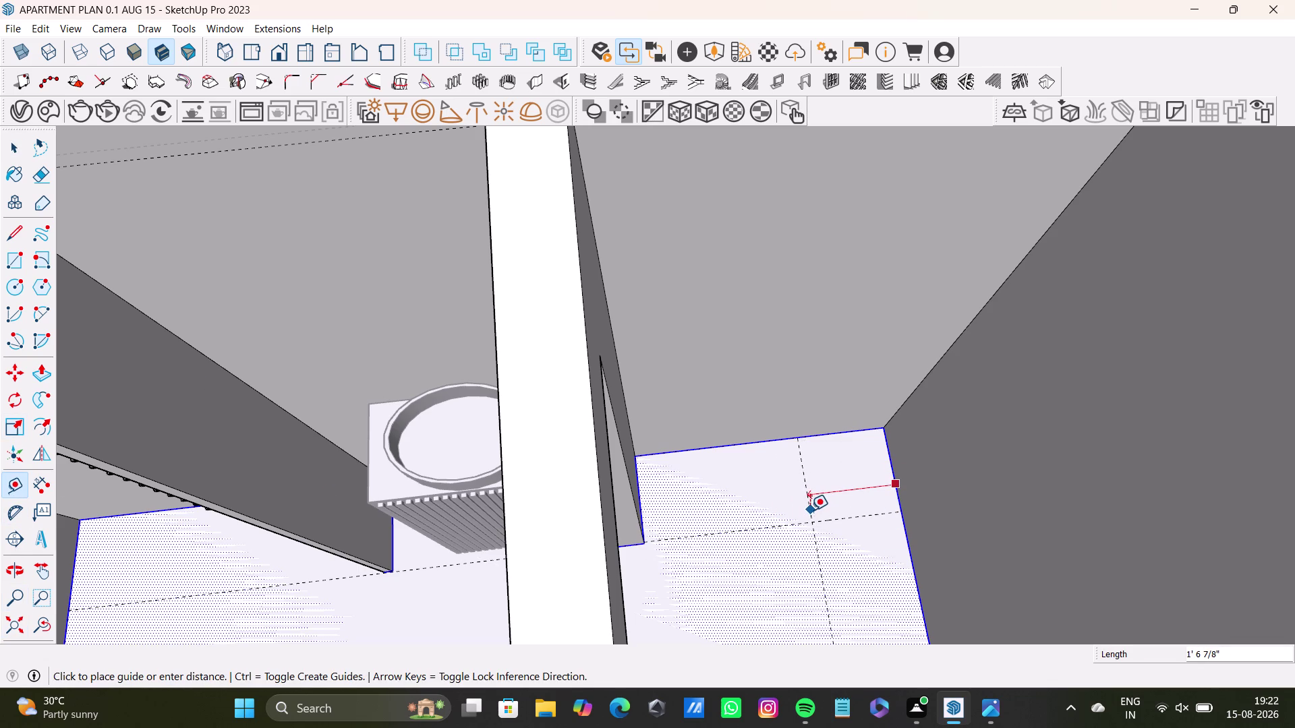
click(810, 511)
middle_drag(805, 532, 950, 582)
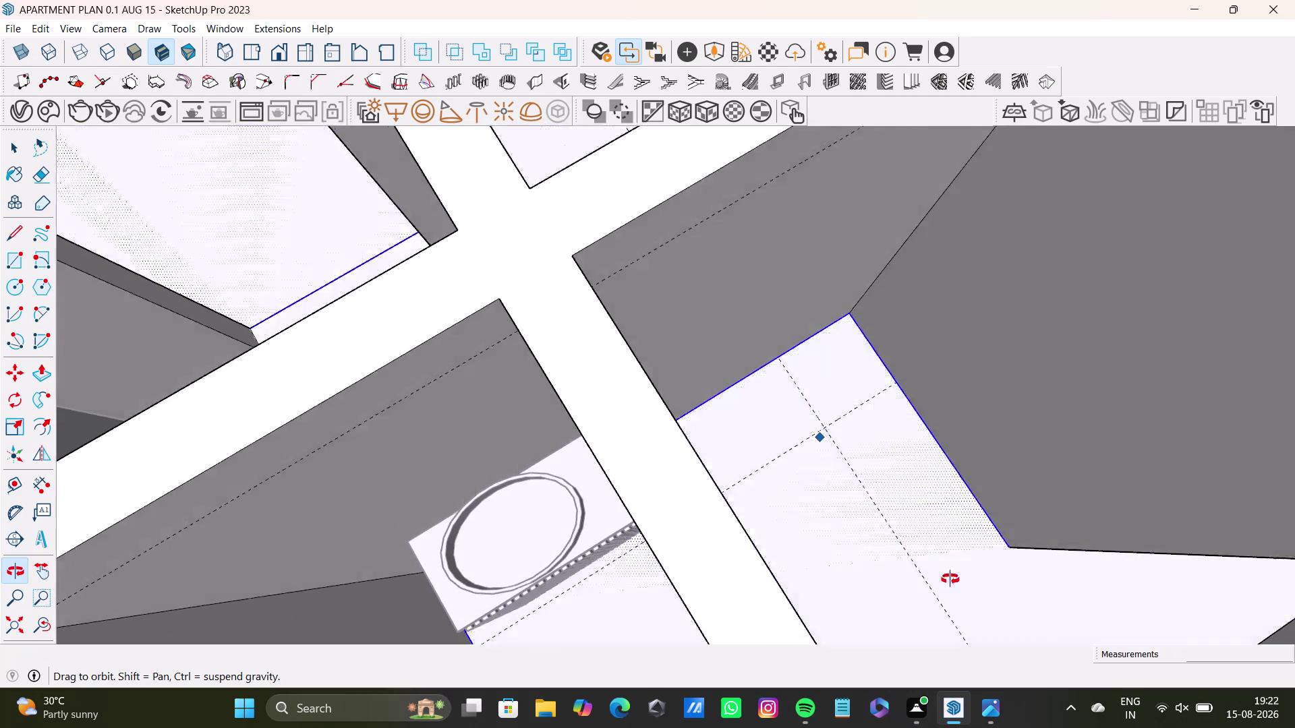
middle_drag(950, 581, 751, 533)
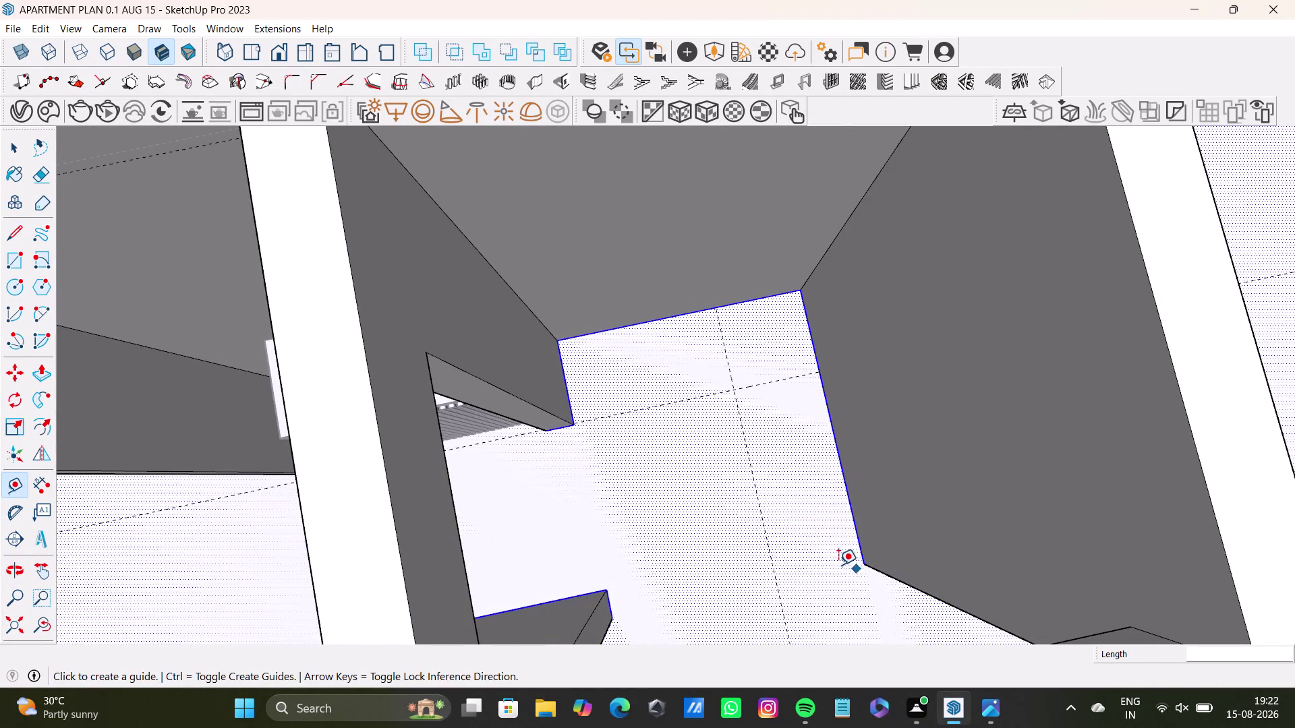
click(774, 377)
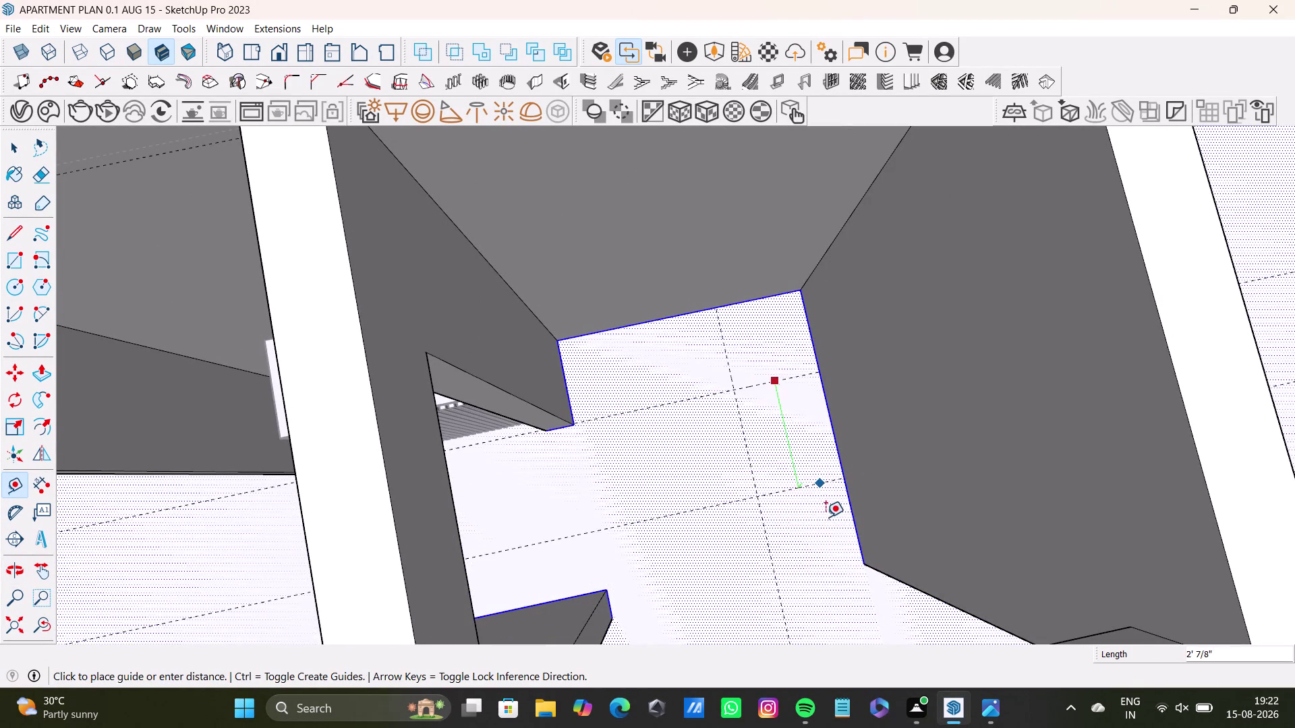
click(842, 572)
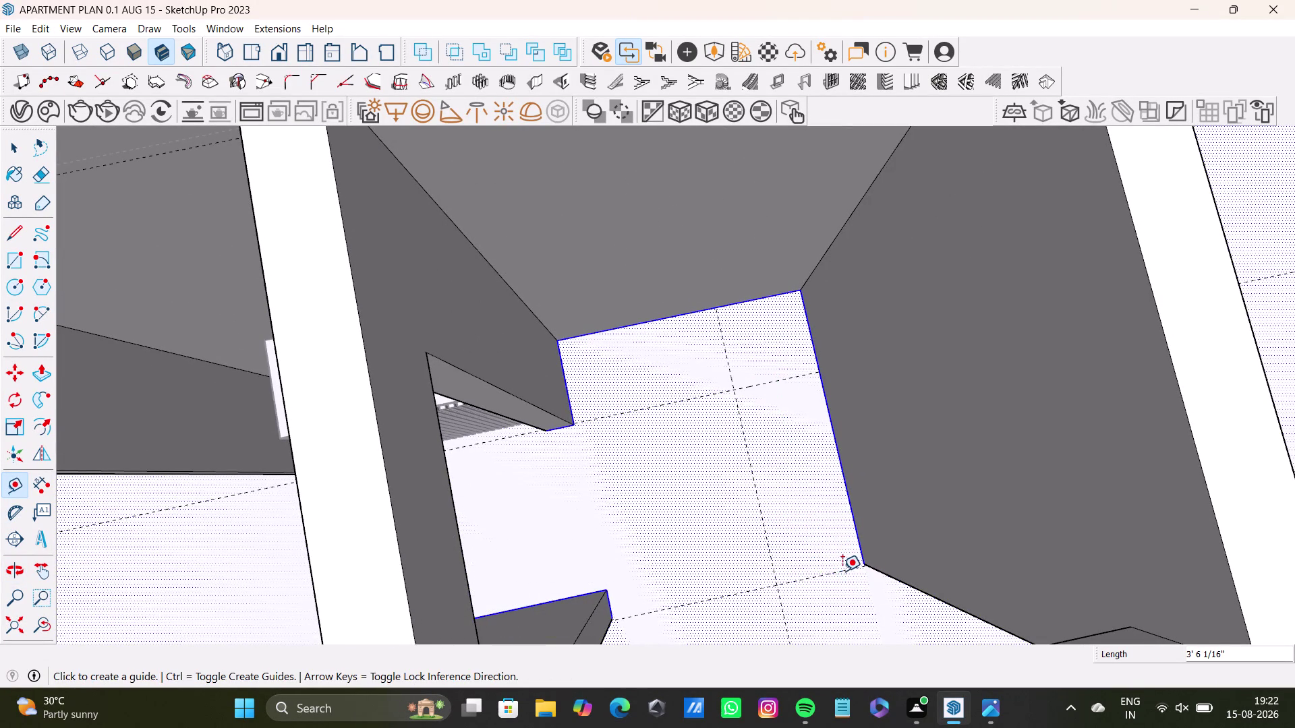
key(space)
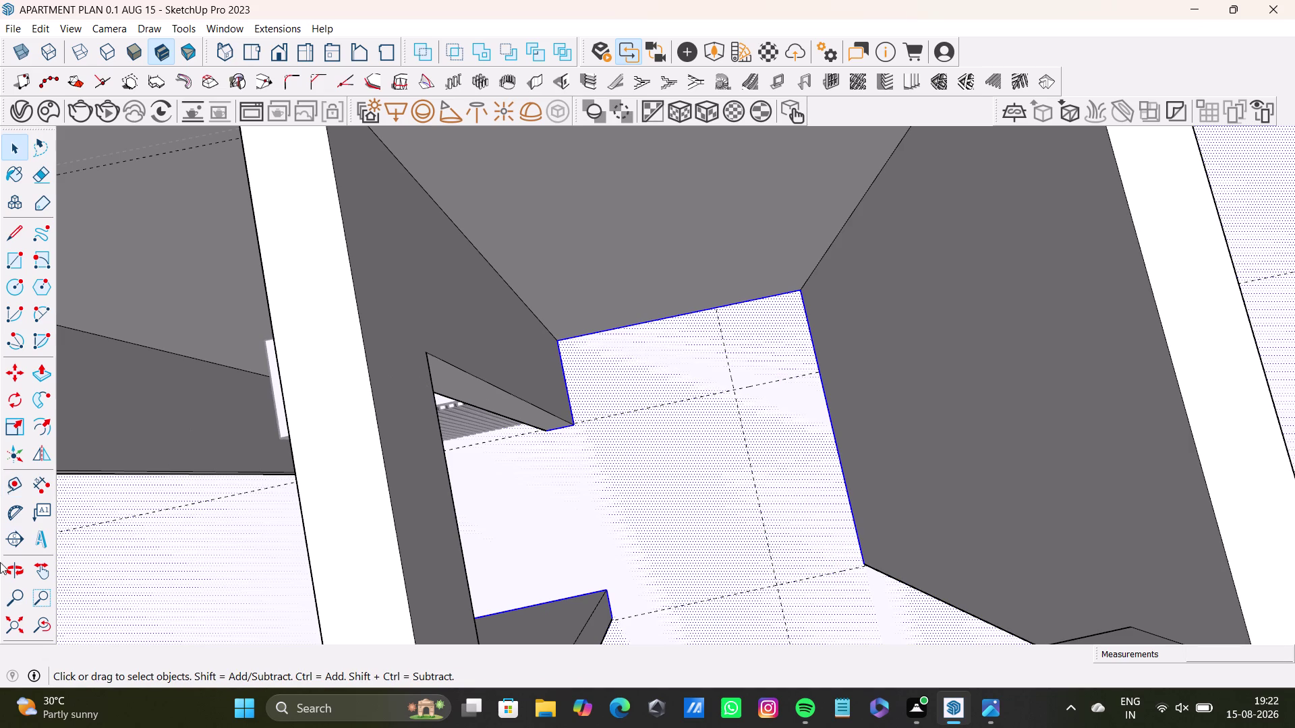
Place a guide 0.5" inside the bathroom floor's top edge.
click(9, 484)
scroll(up, 3)
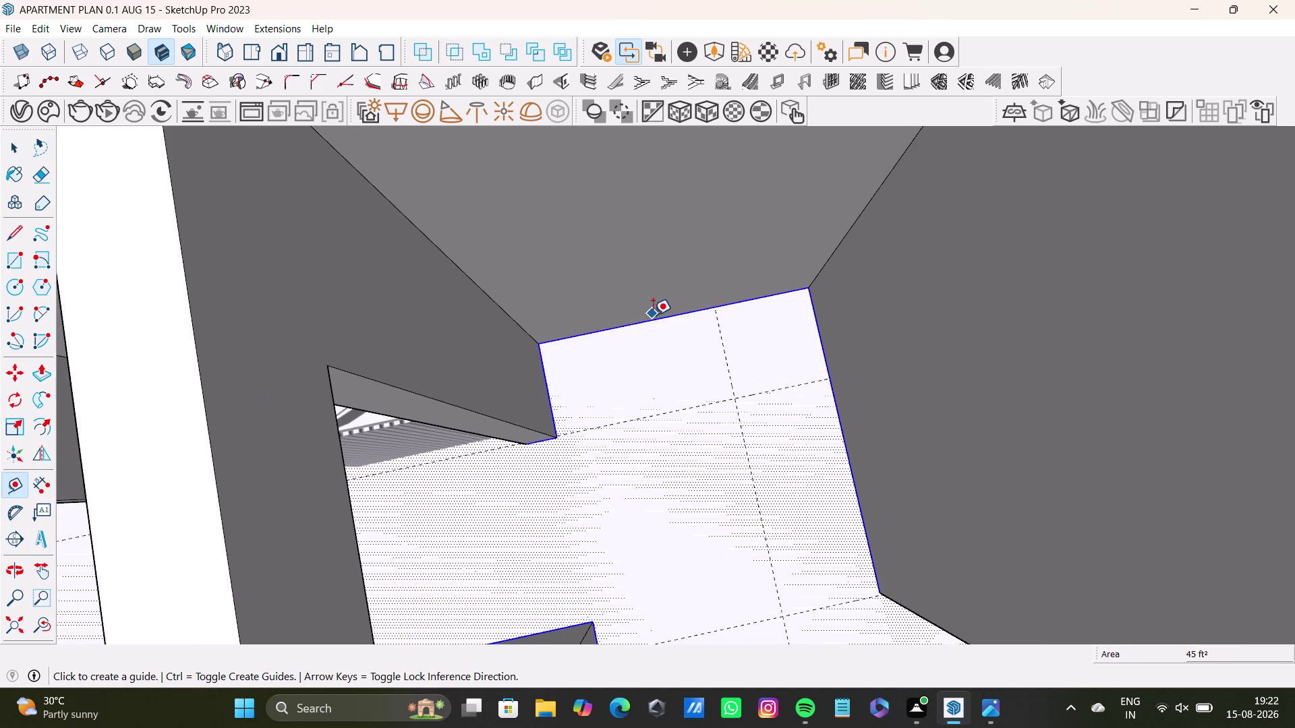
click(654, 317)
text(0)
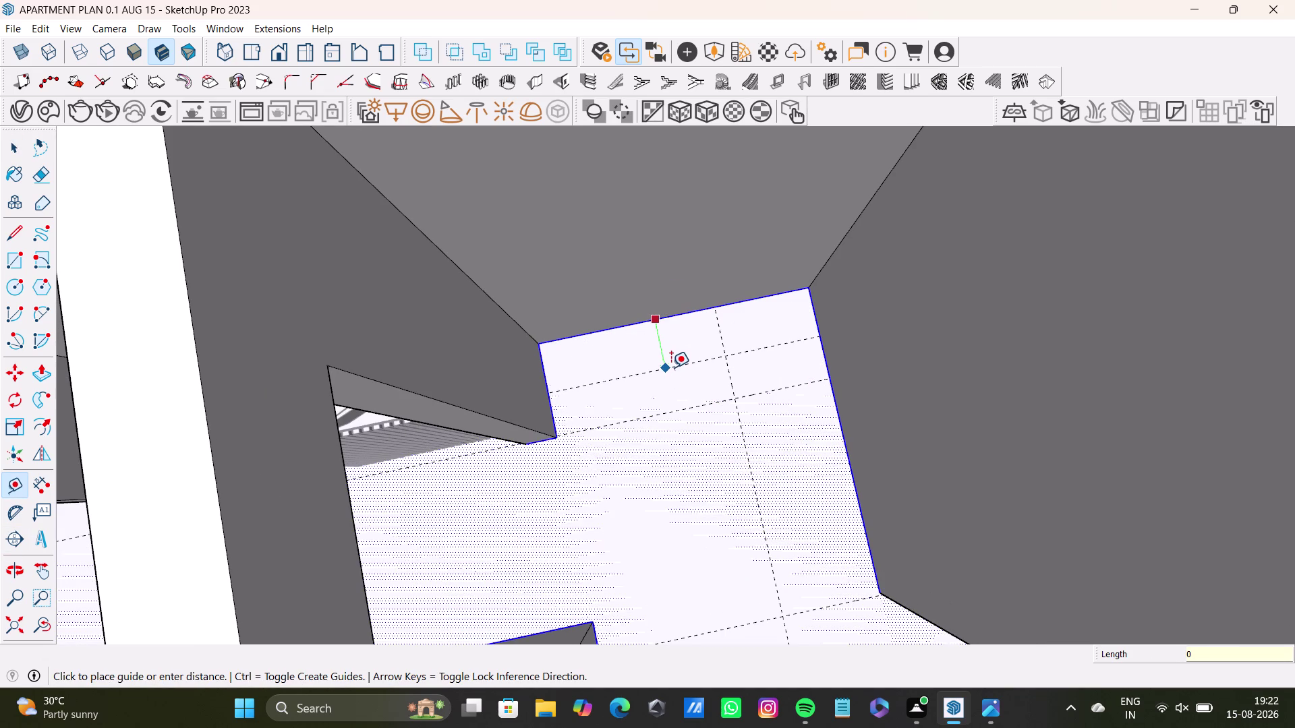
text(.5")
key(Return)
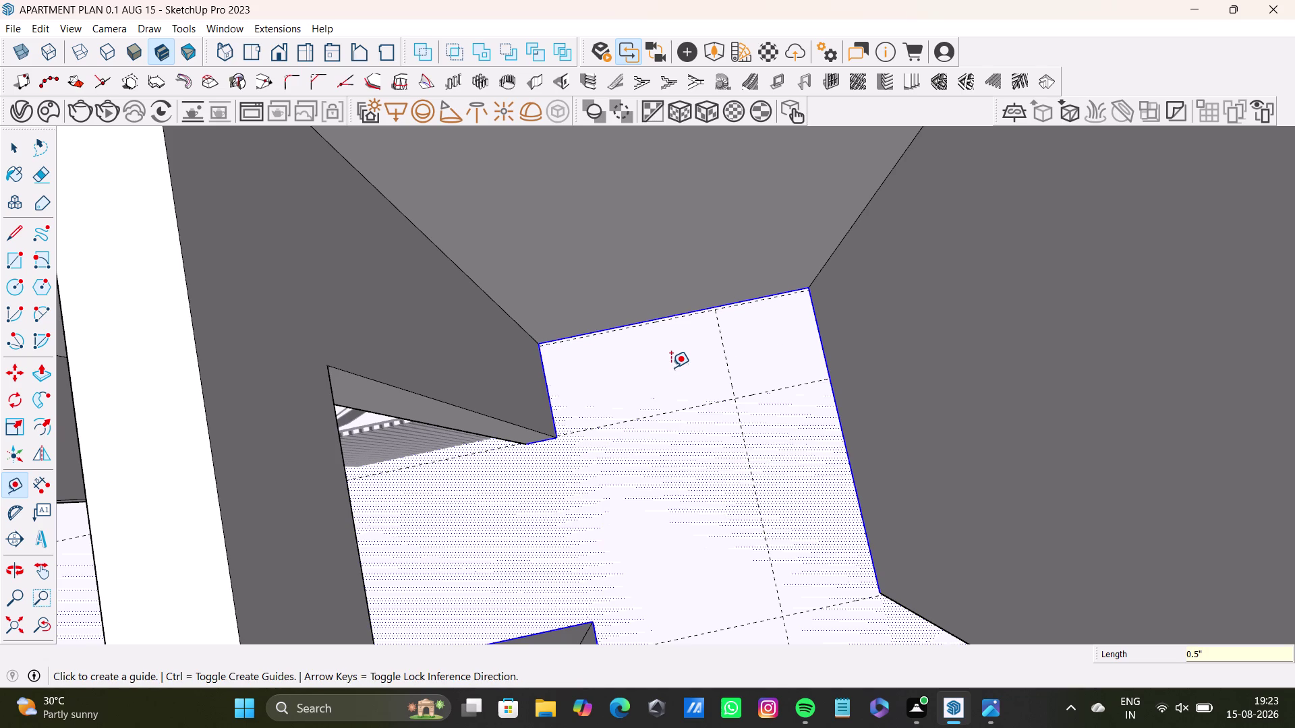
Place a second 0.5" guide inside the right floor edge, then deselect.
click(819, 354)
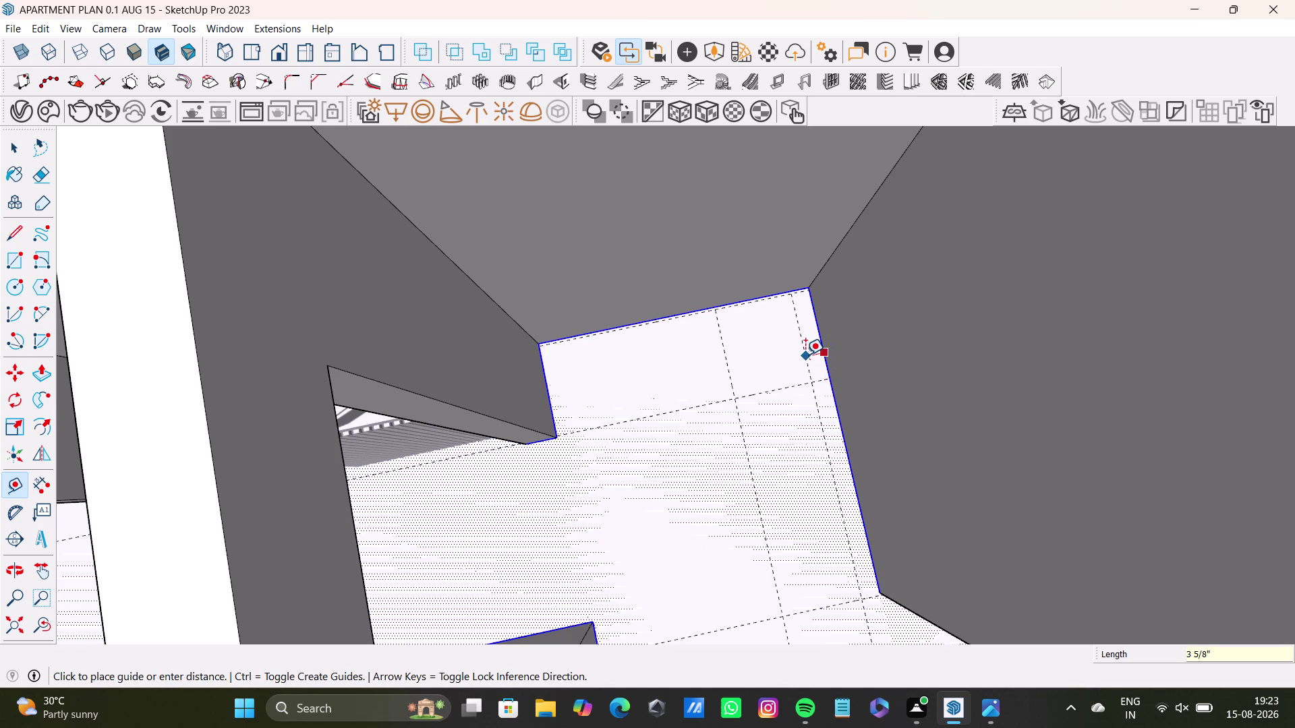
key(5)
key(BackSpace)
text(0.)
key(5)
key(shift+quotedbl)
key(Return)
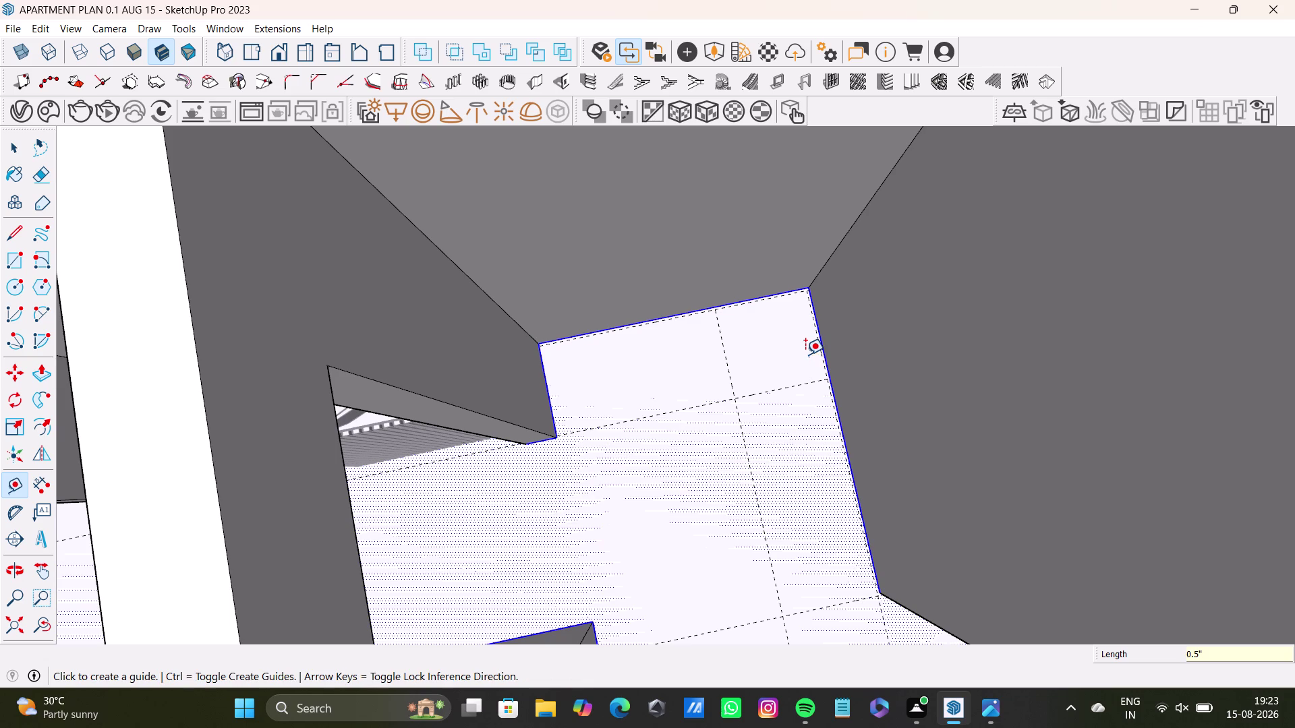
key(space)
scroll(up, 3)
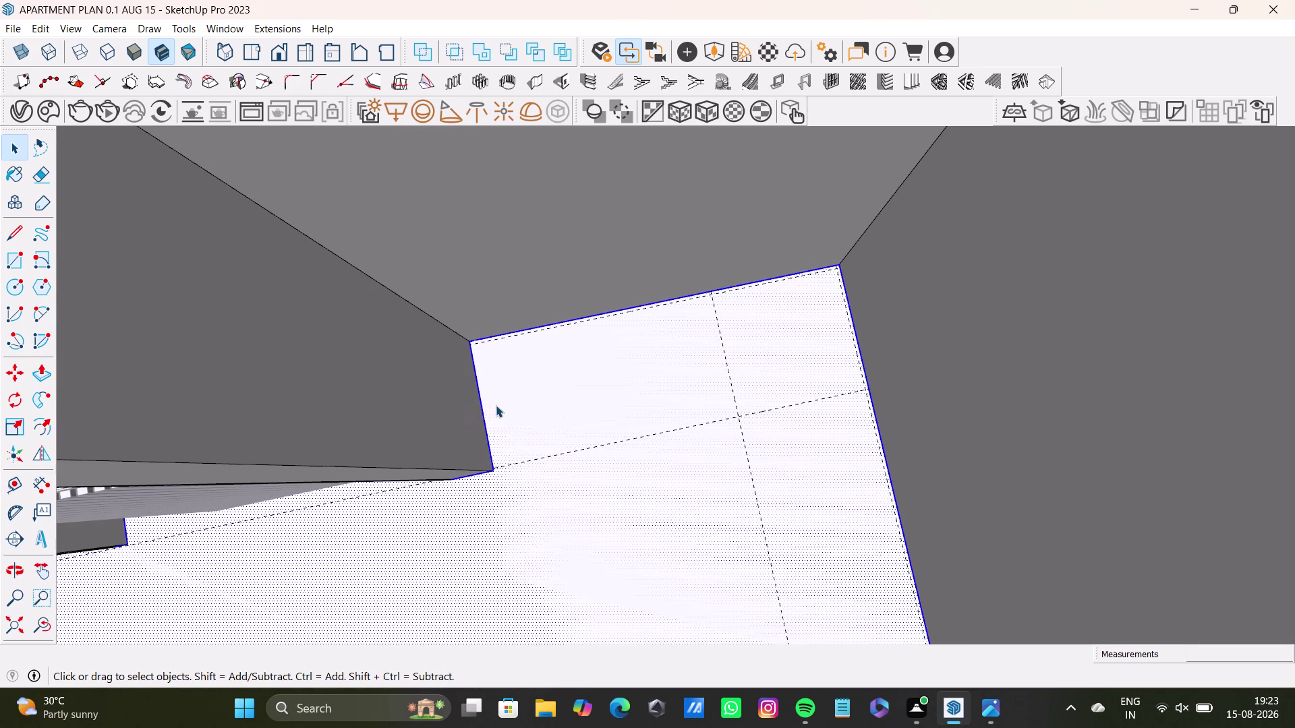
scroll(down, 3)
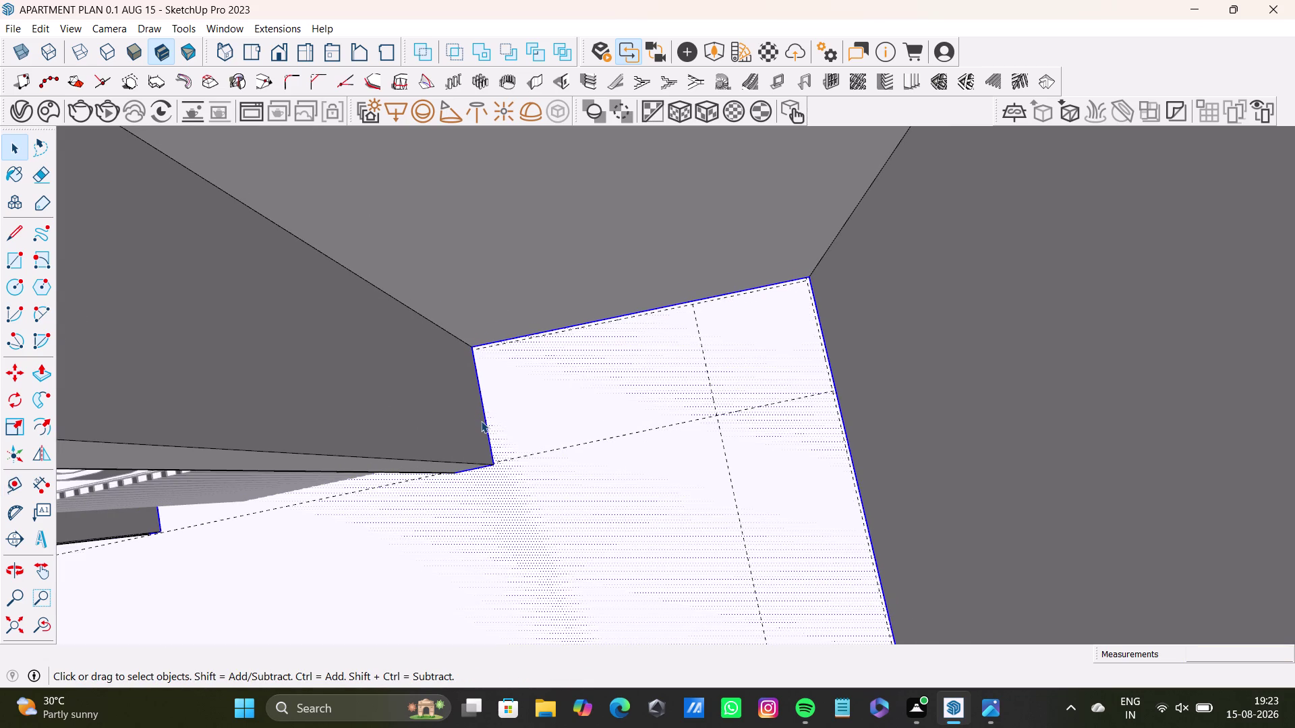
click(538, 407)
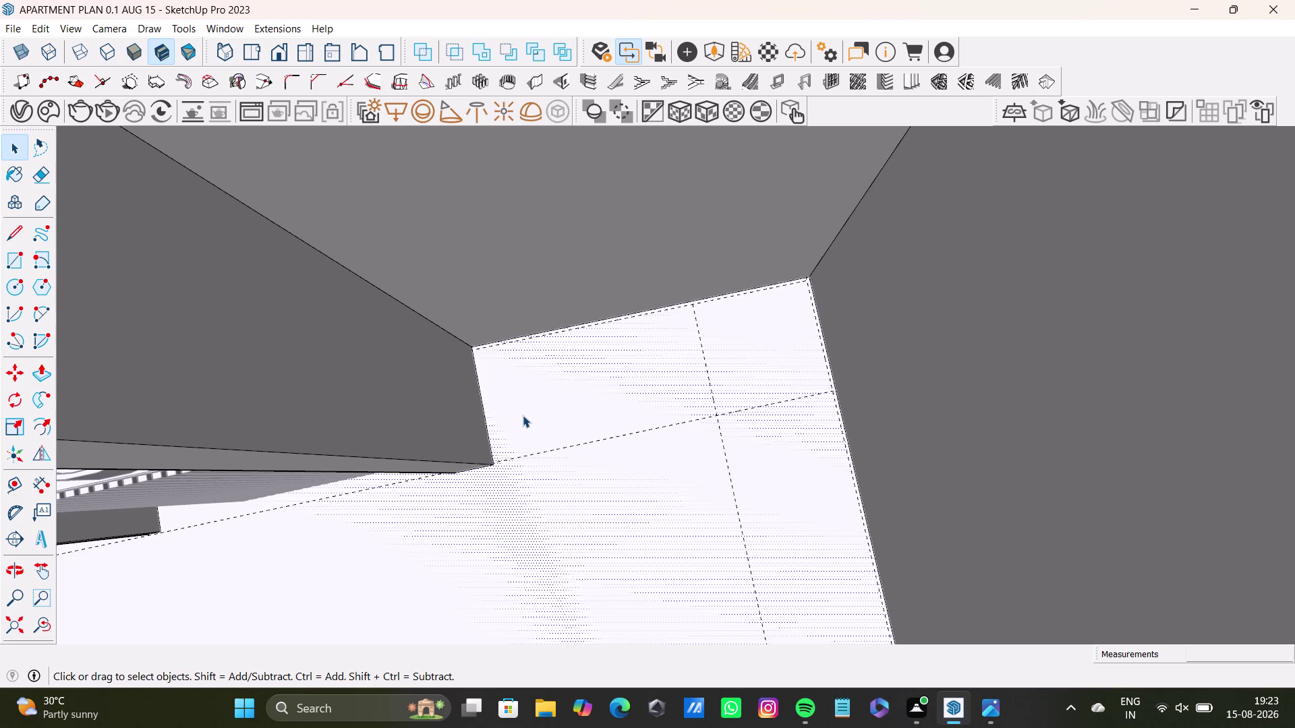
Add a 0.5" guide inside the bathroom floor's left edge.
key(y)
key(t)
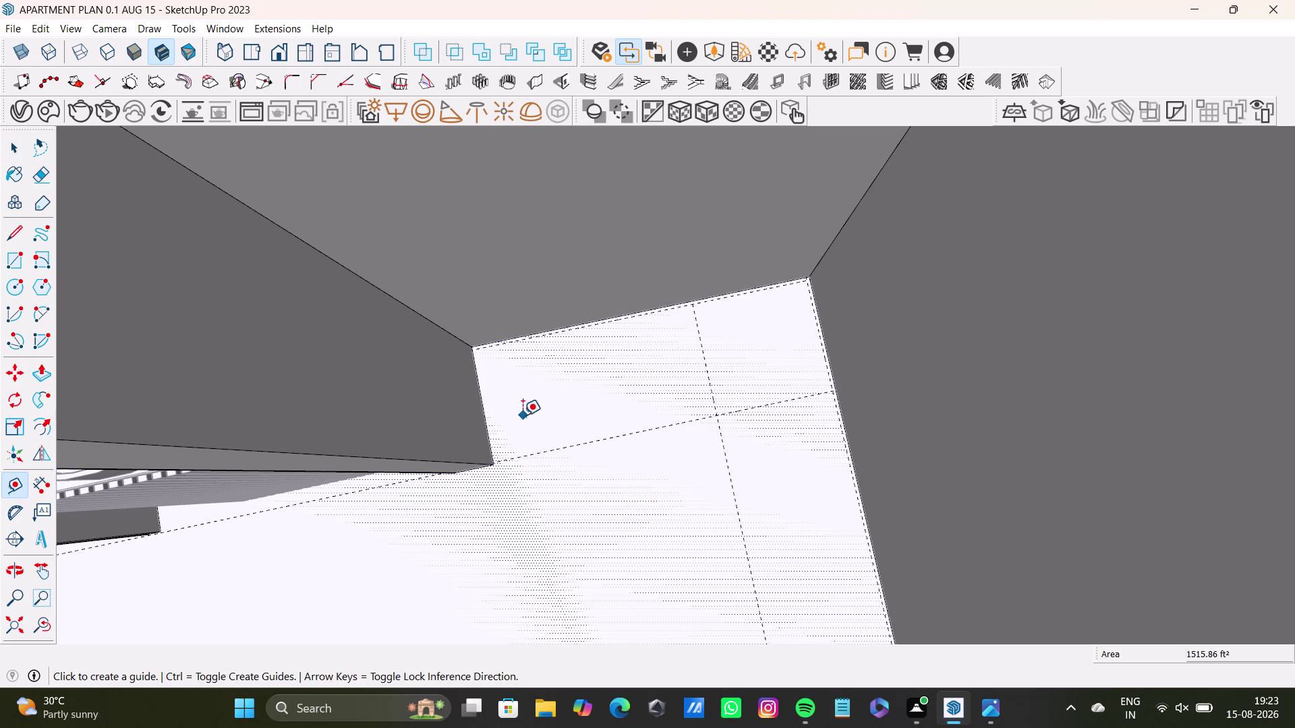
click(488, 434)
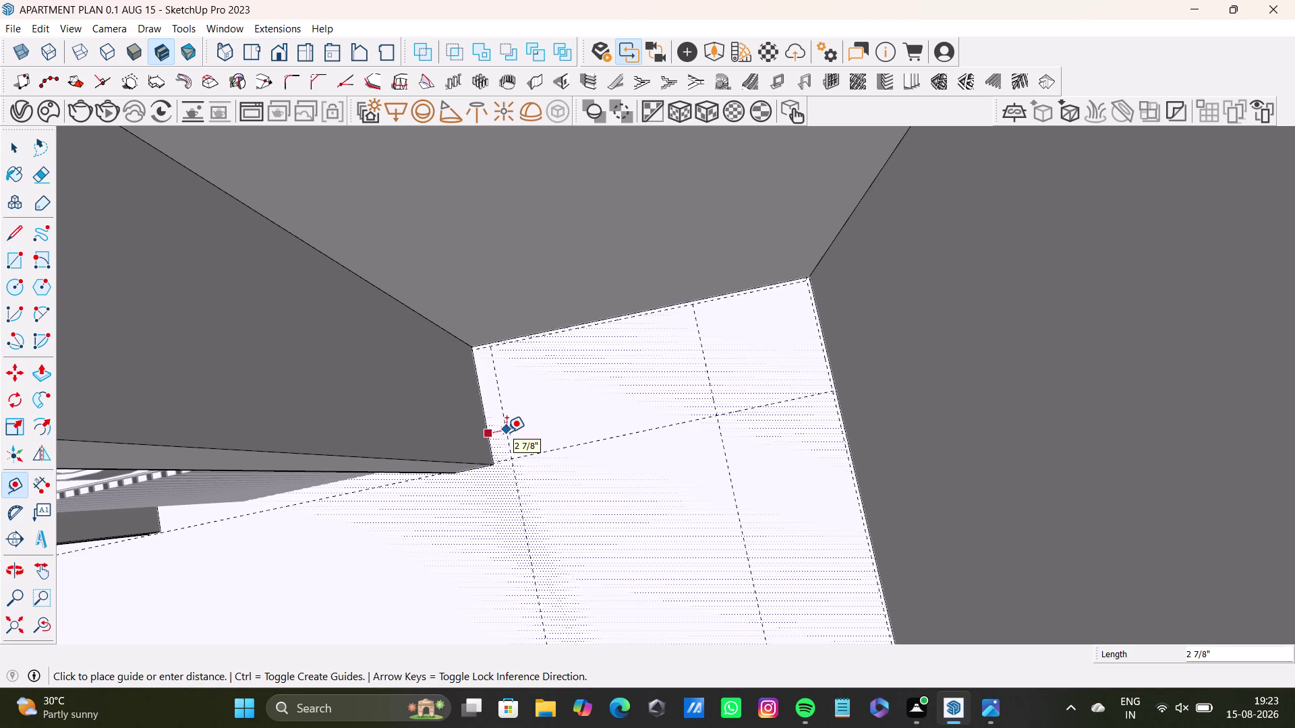
text(0.5)
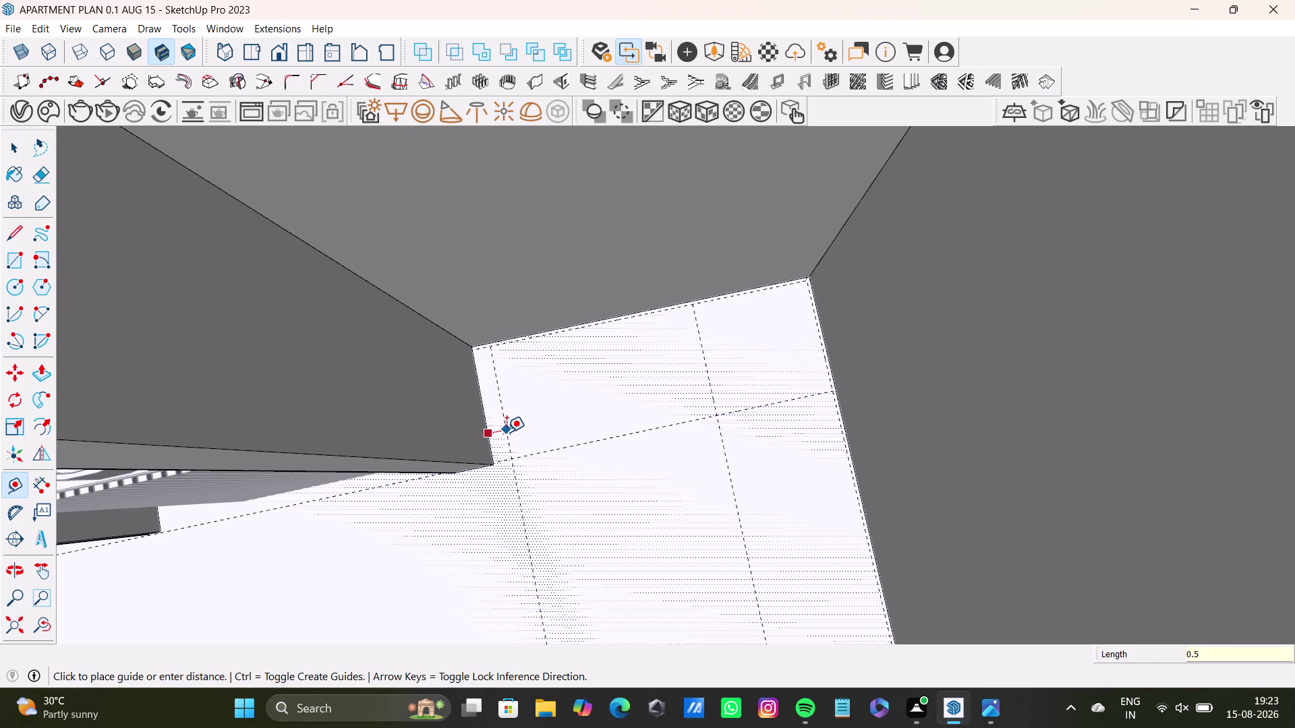
key(shift+quotedbl)
key(Return)
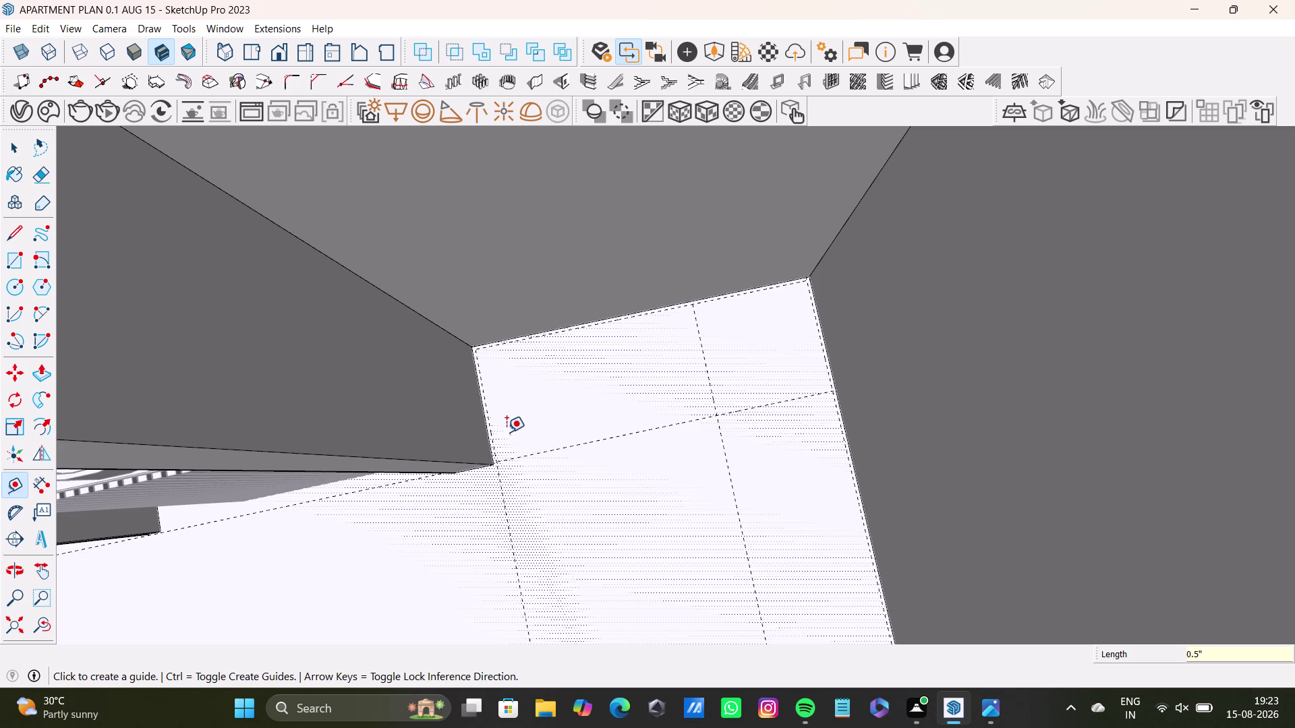
Add a 0.5" guide inside the floor's lower edge.
middle_drag(649, 532, 648, 401)
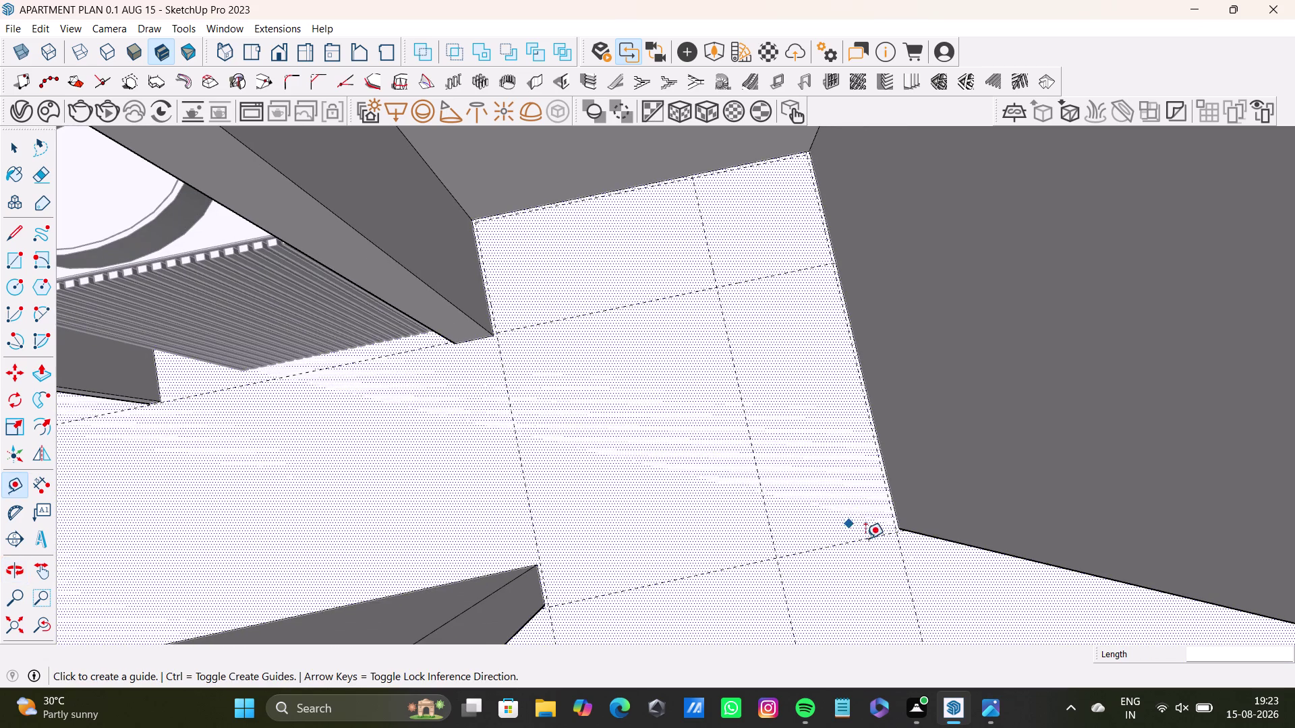
scroll(up, 3)
click(885, 532)
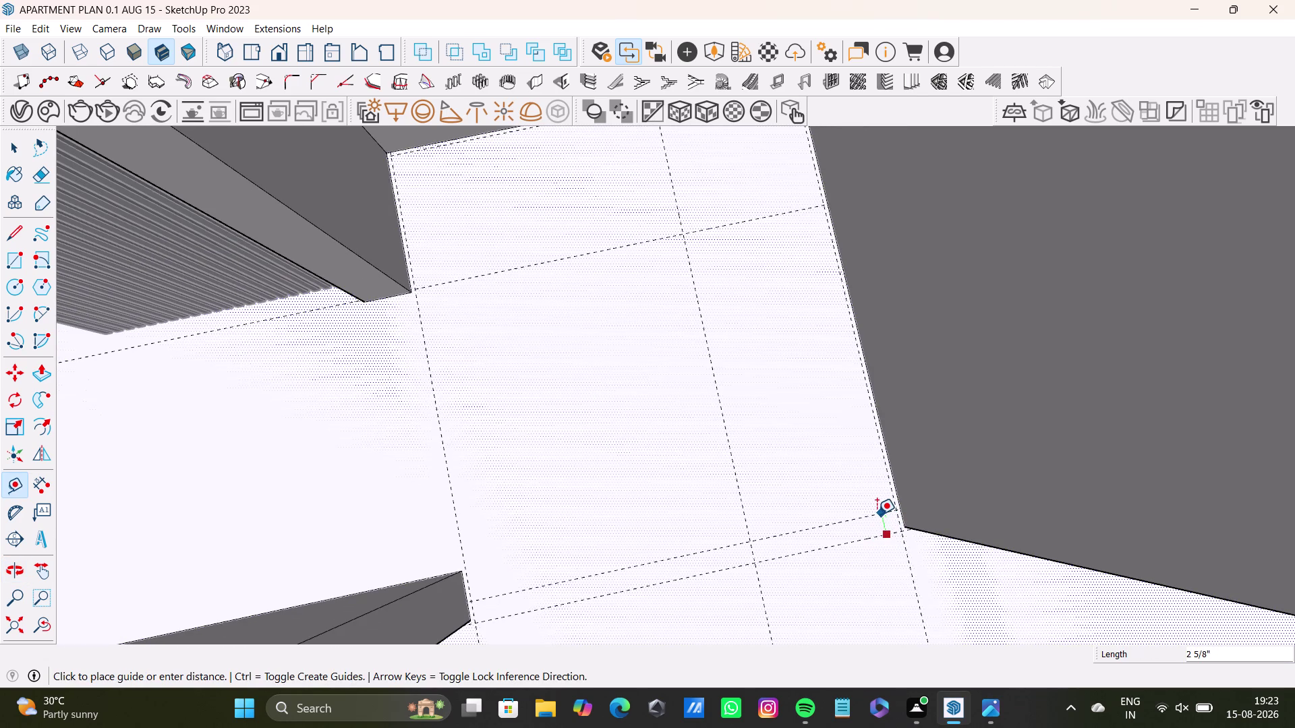
text(0.5)
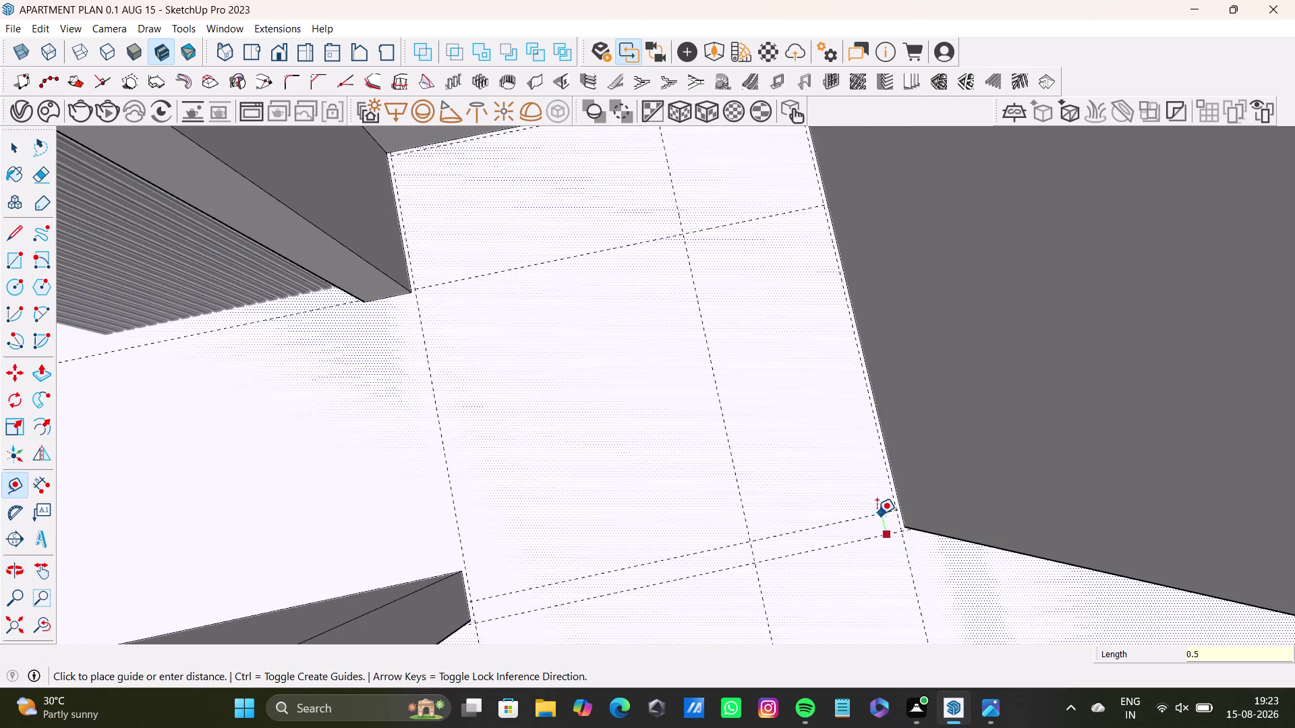
key(shift+quotedbl)
key(Return)
scroll(down, 3)
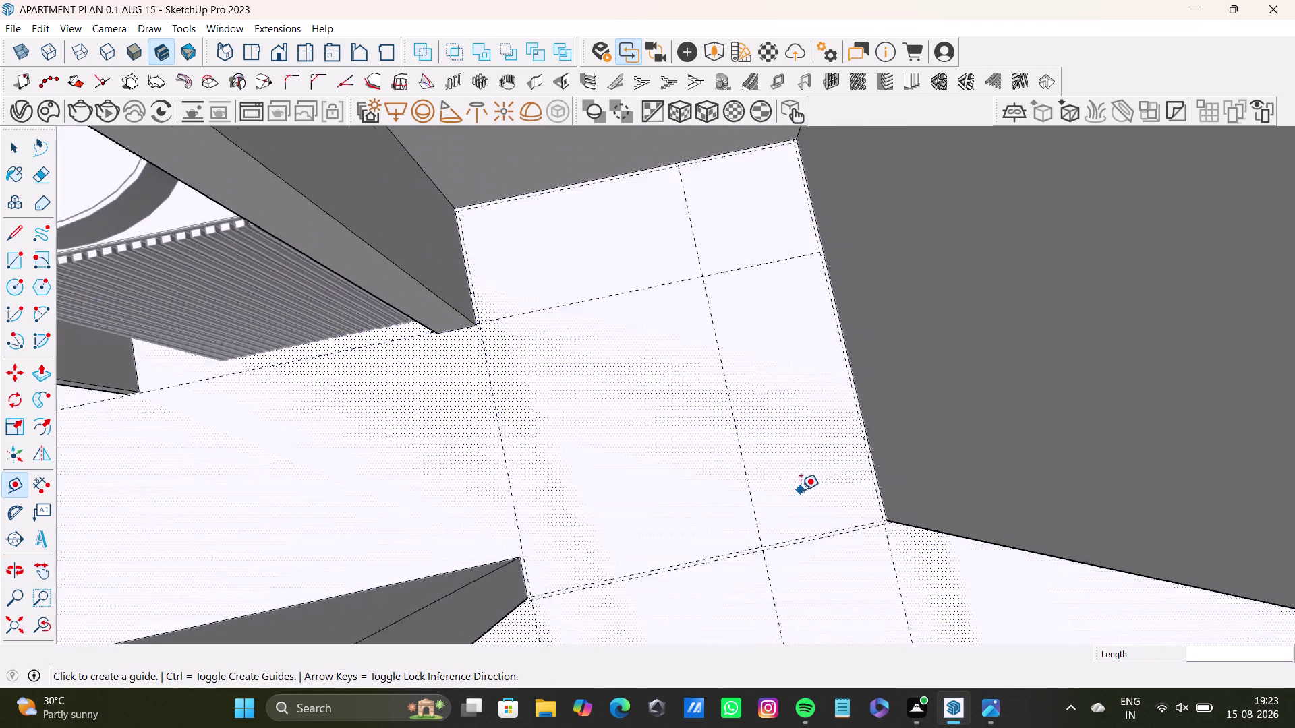
scroll(down, 3)
middle_drag(800, 490, 801, 562)
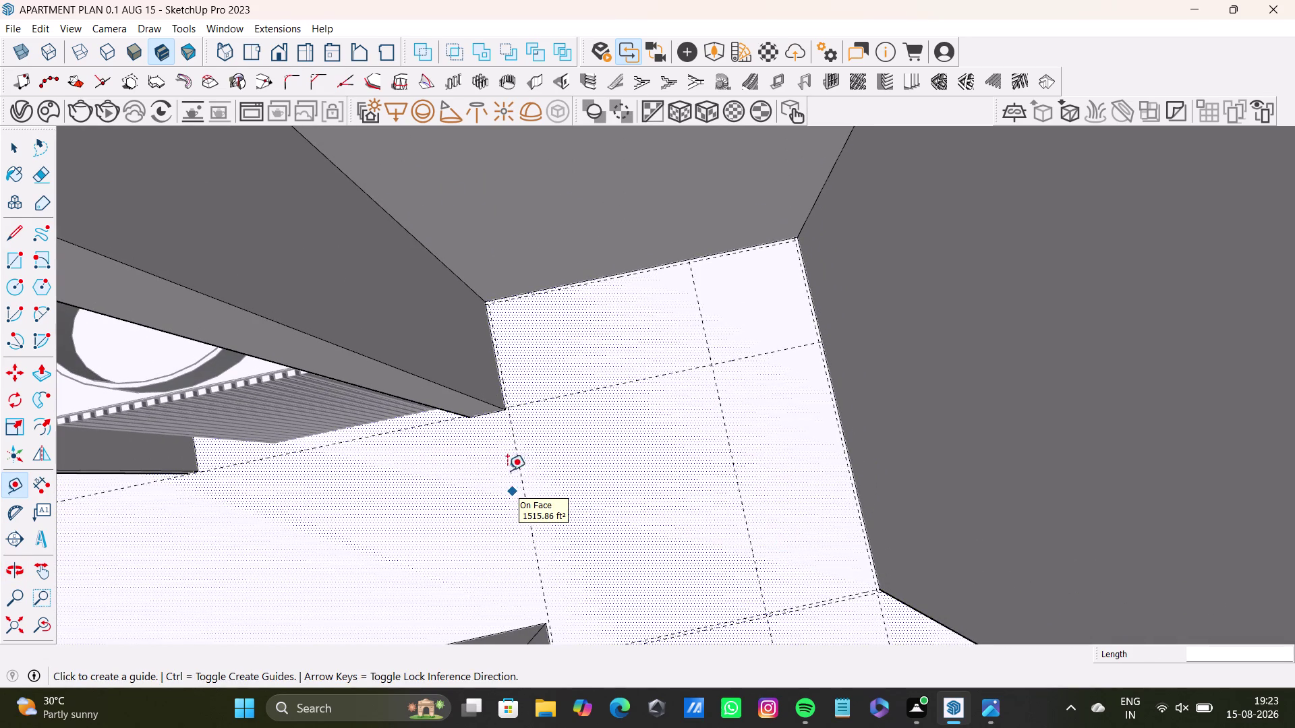
click(9, 265)
Start a rectangle at a guide intersection, cancel it, and reselect the Rectangle tool.
scroll(up, 3)
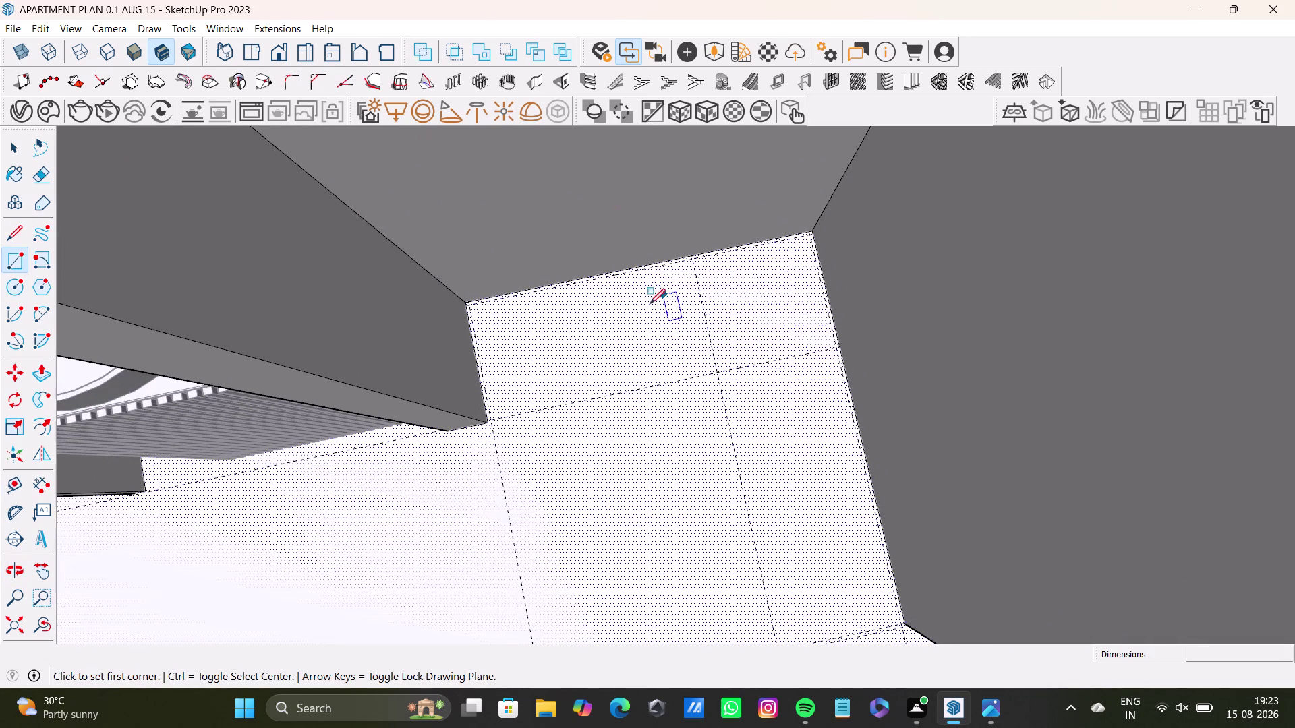
click(492, 420)
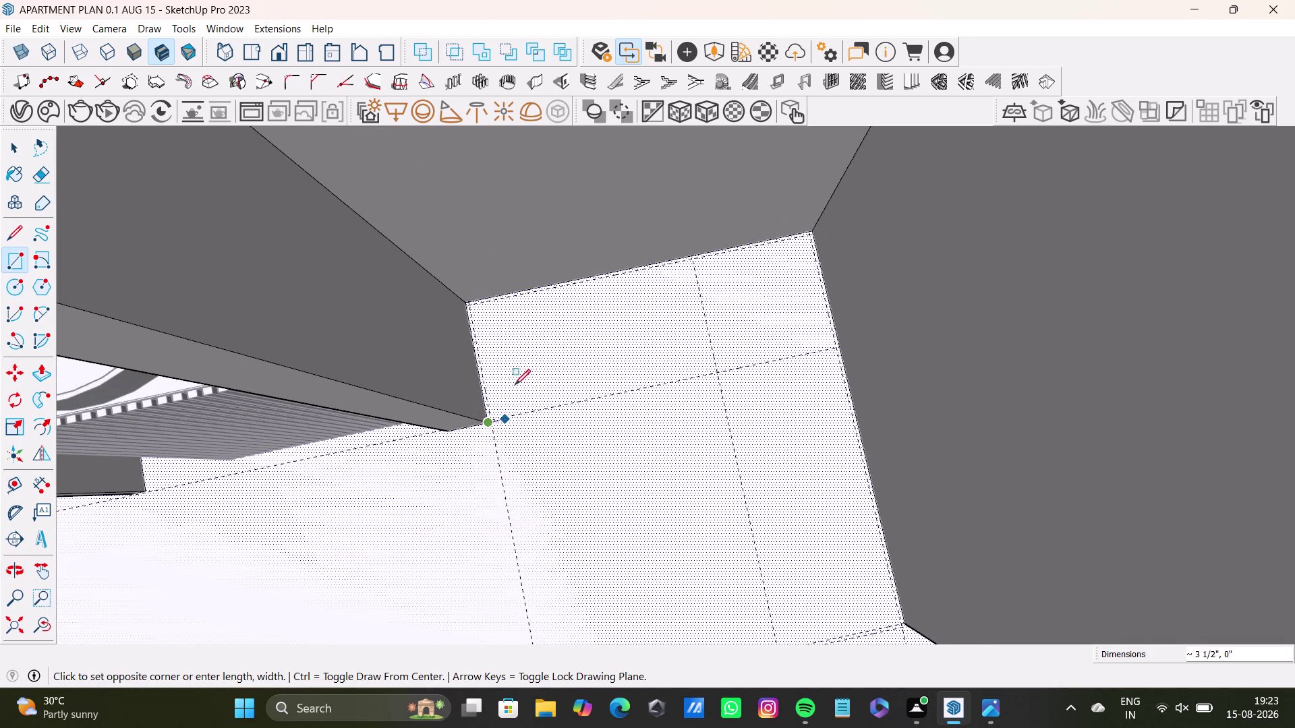
key(space)
scroll(up, 3)
middle_drag(519, 342, 473, 331)
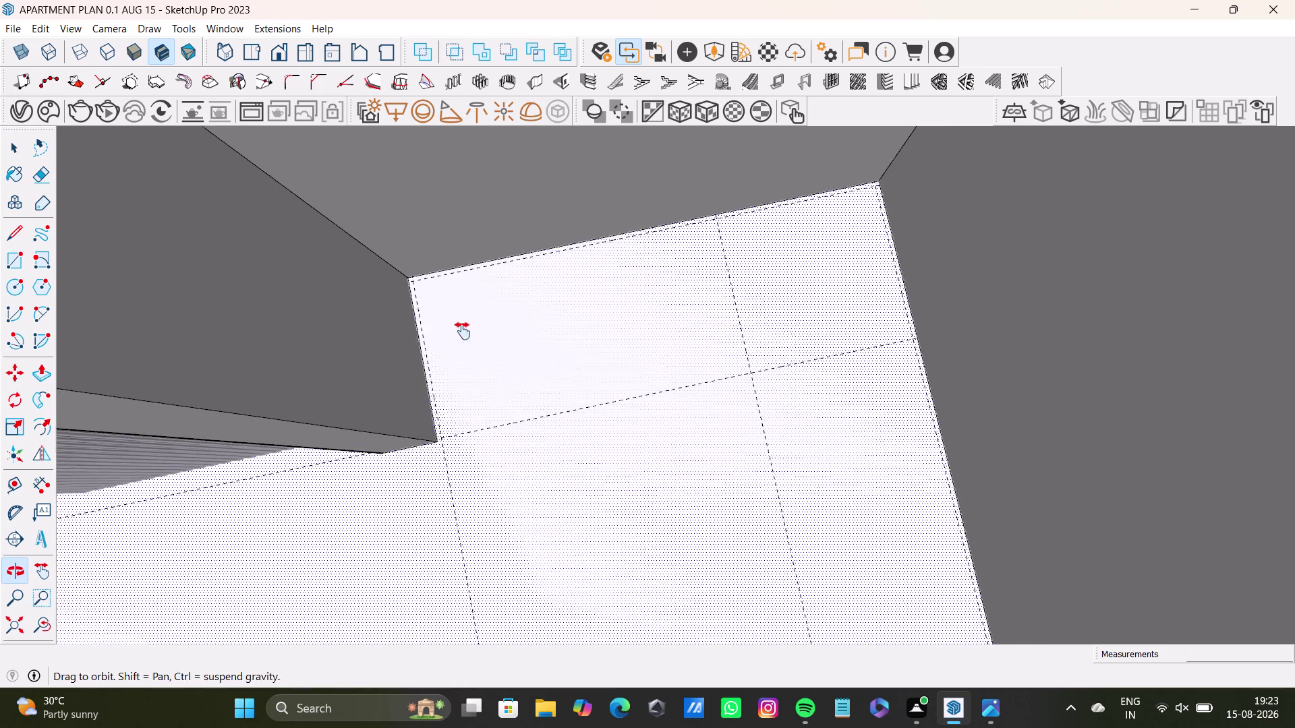
middle_drag(473, 331, 431, 337)
scroll(up, 3)
middle_drag(453, 349, 447, 316)
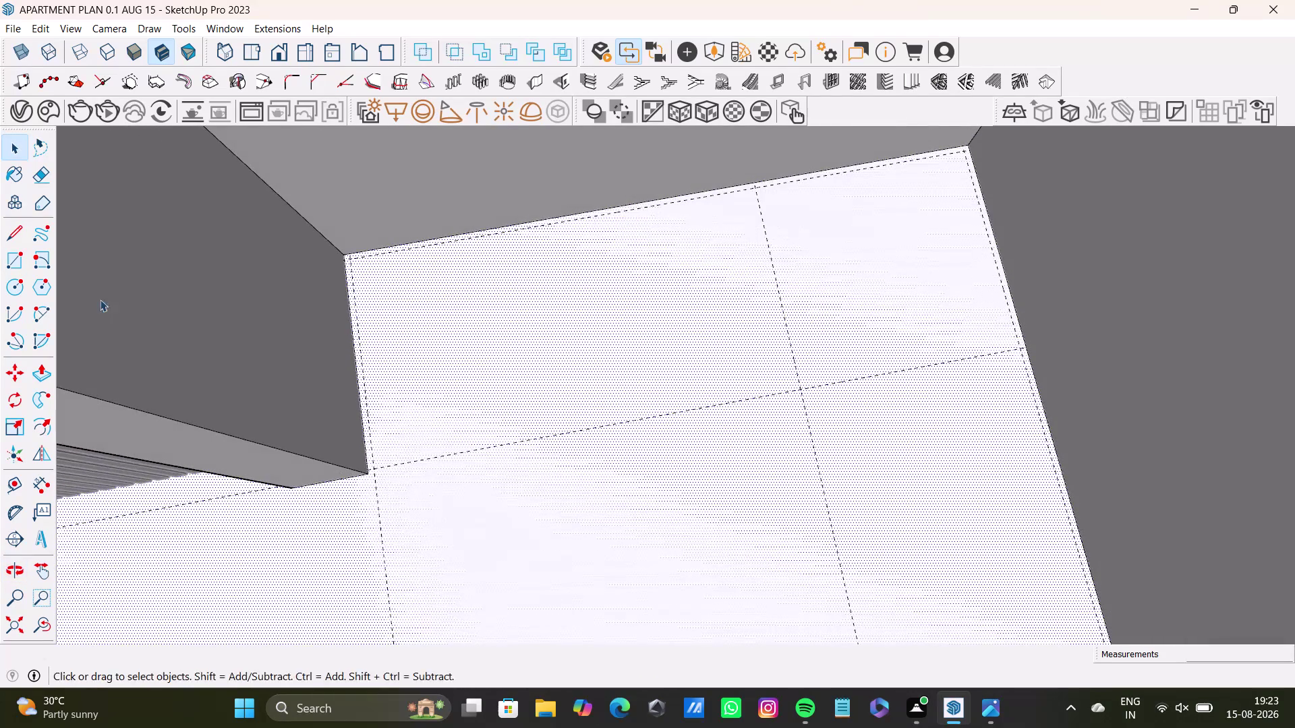
click(19, 263)
click(378, 466)
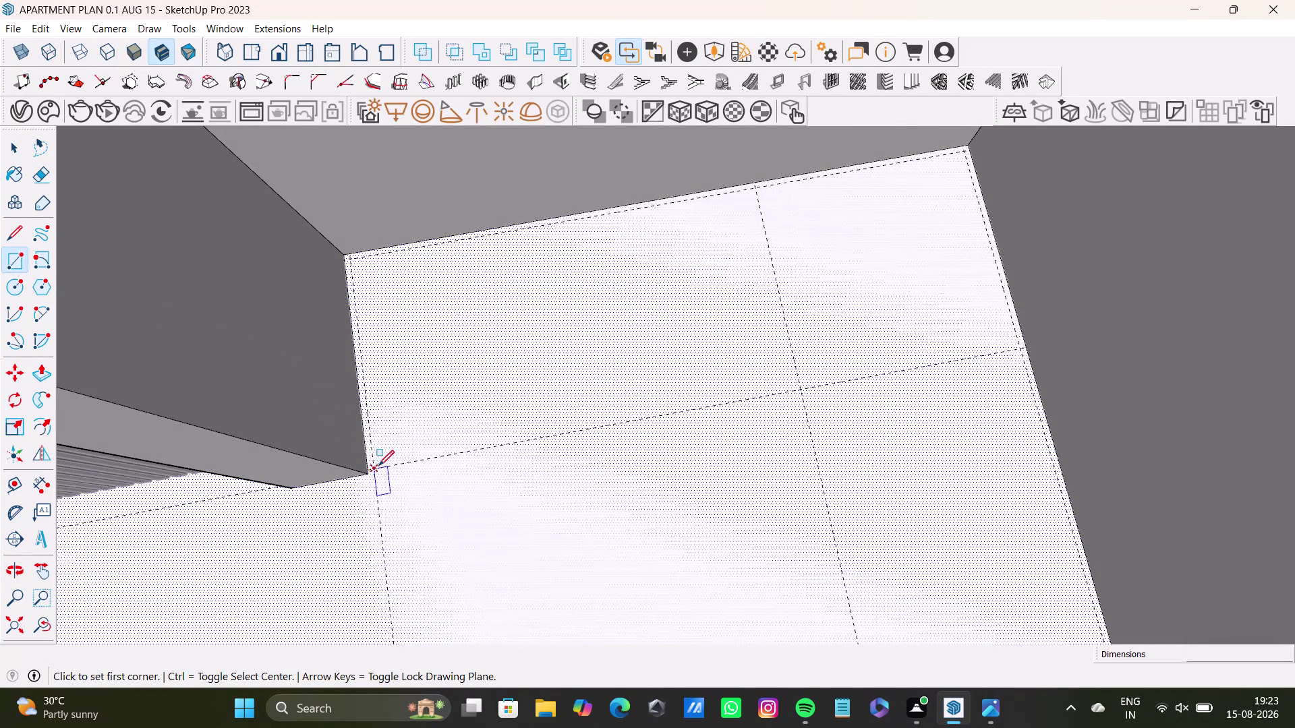